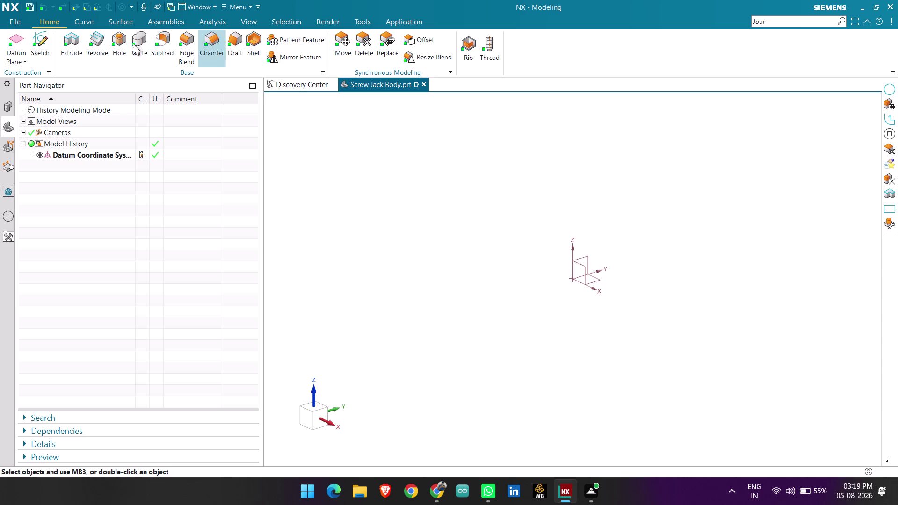
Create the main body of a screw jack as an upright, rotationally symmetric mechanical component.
Create a sketch on the Front datum plane and zoom in on the empty canvas.
click(40, 43)
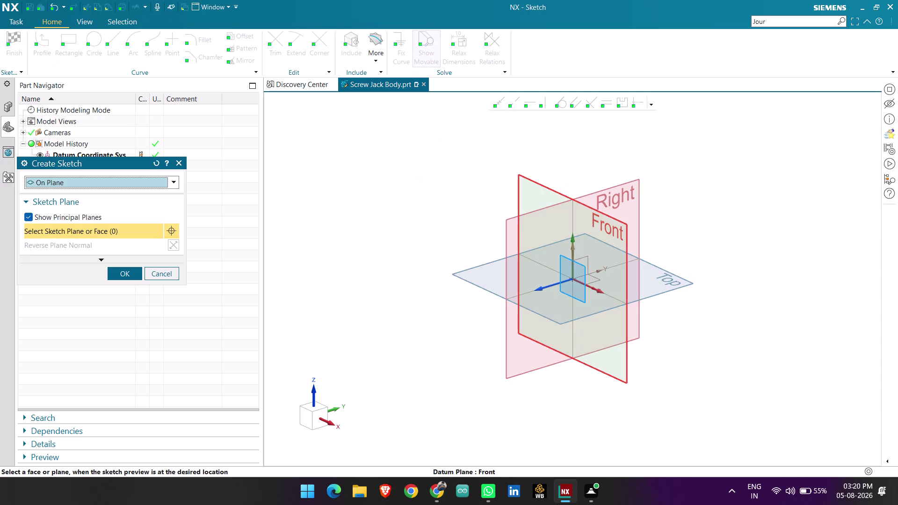
click(600, 215)
middle_click(600, 215)
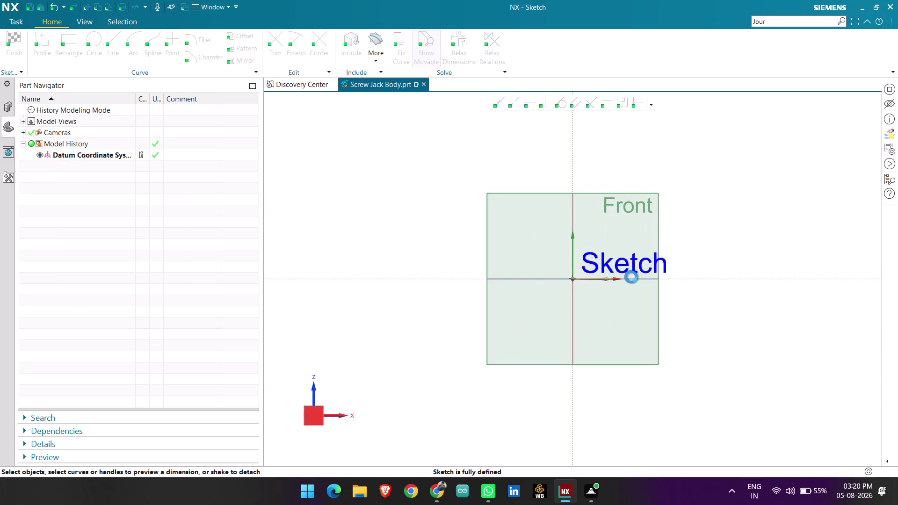
scroll(up, 3)
scroll(up, 3)
scroll(up, 3)
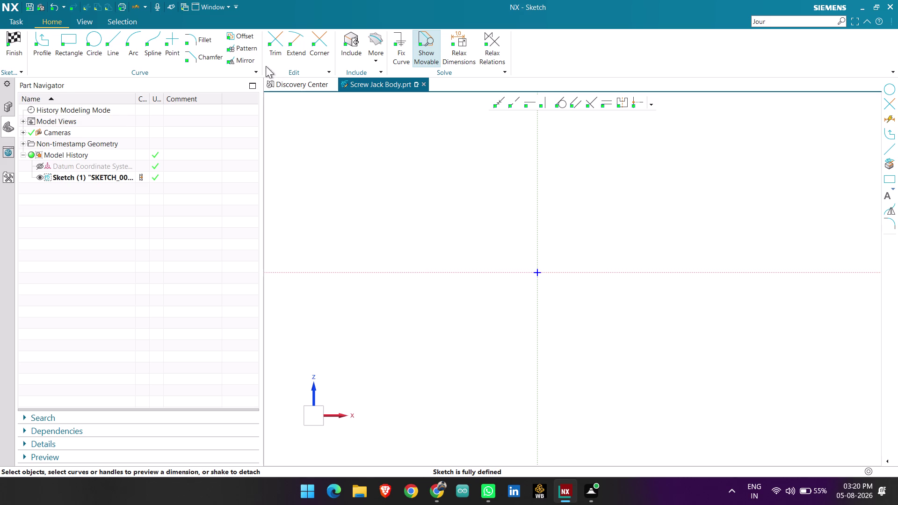
click(108, 37)
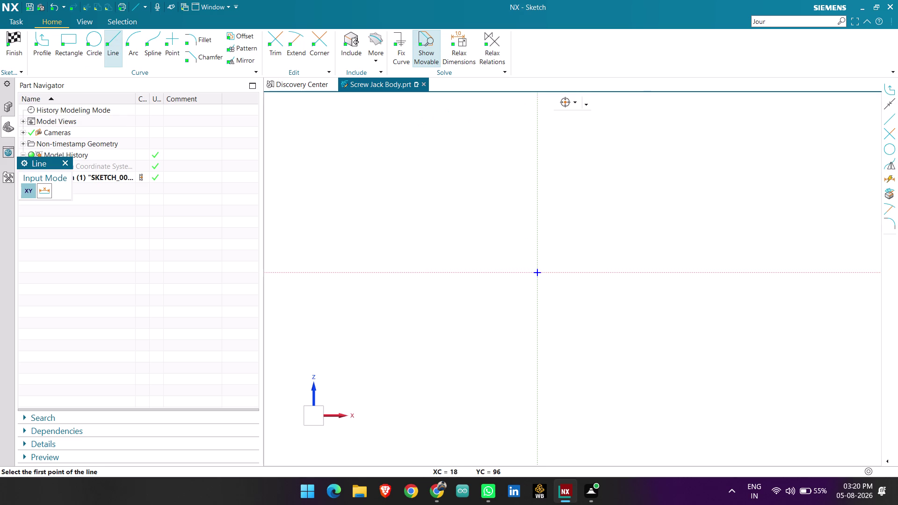
click(541, 112)
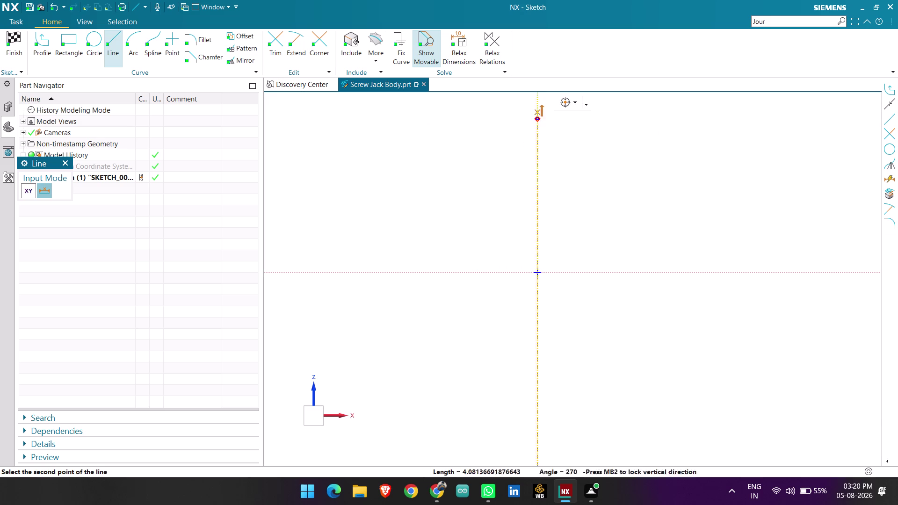
click(539, 375)
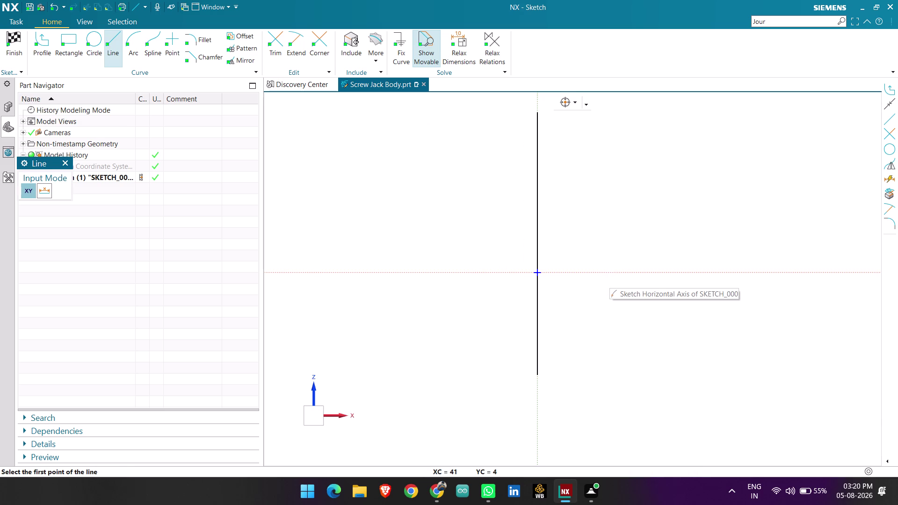
key(Escape)
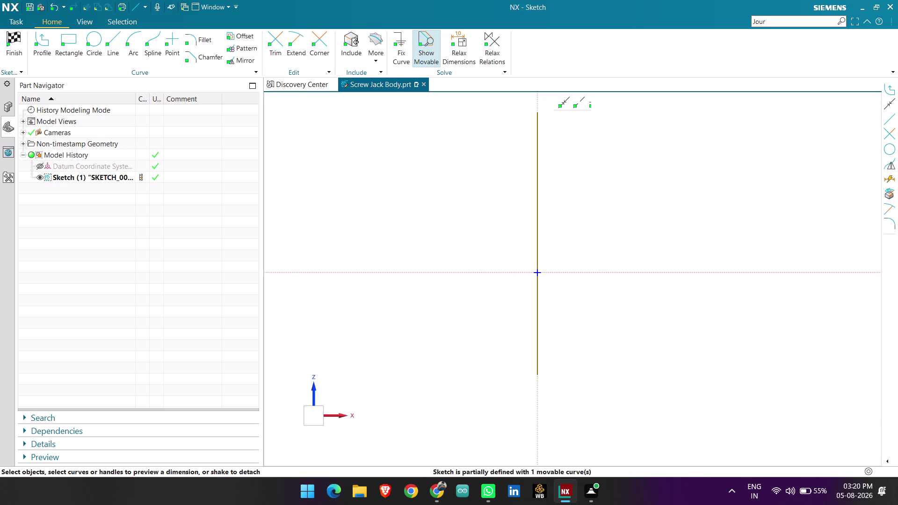
scroll(down, 3)
click(557, 227)
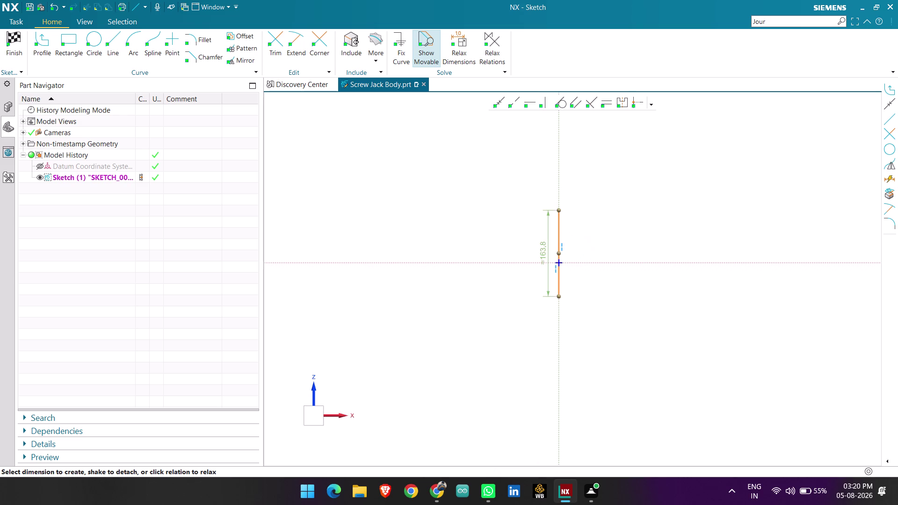
double_click(541, 252)
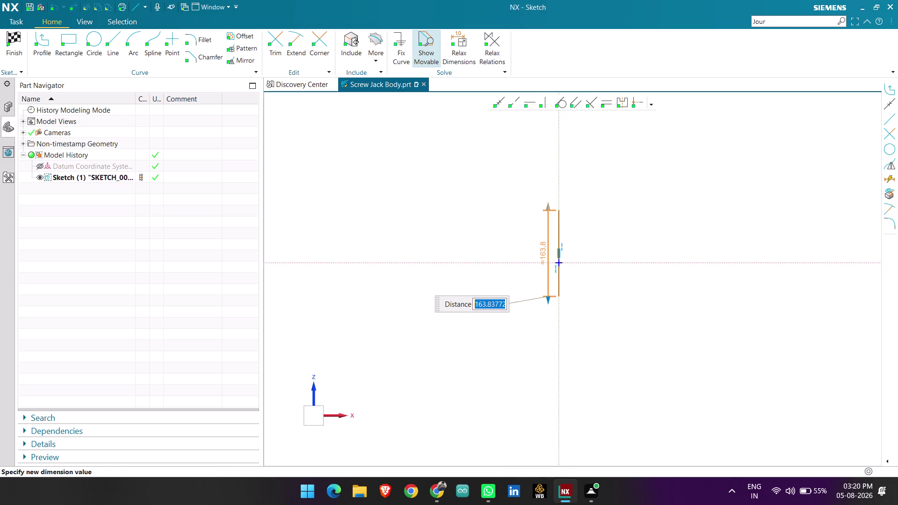
text(500)
key(Return)
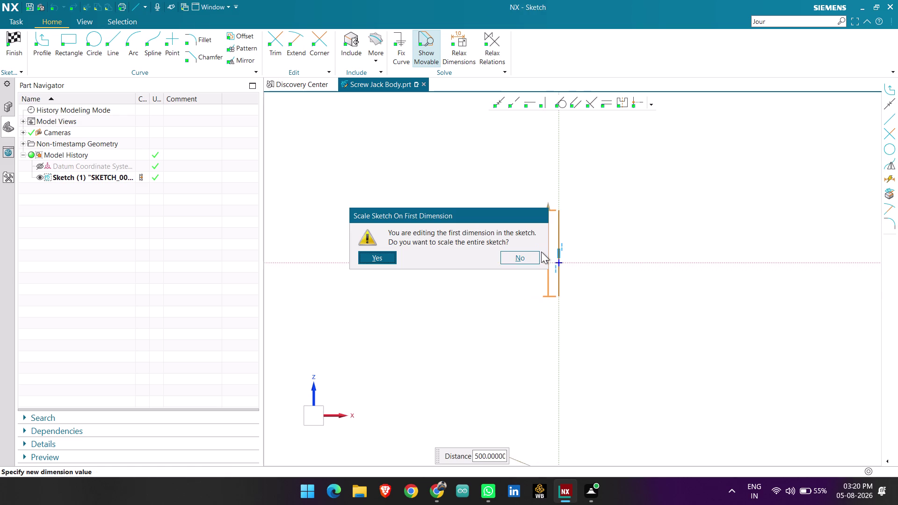
click(524, 261)
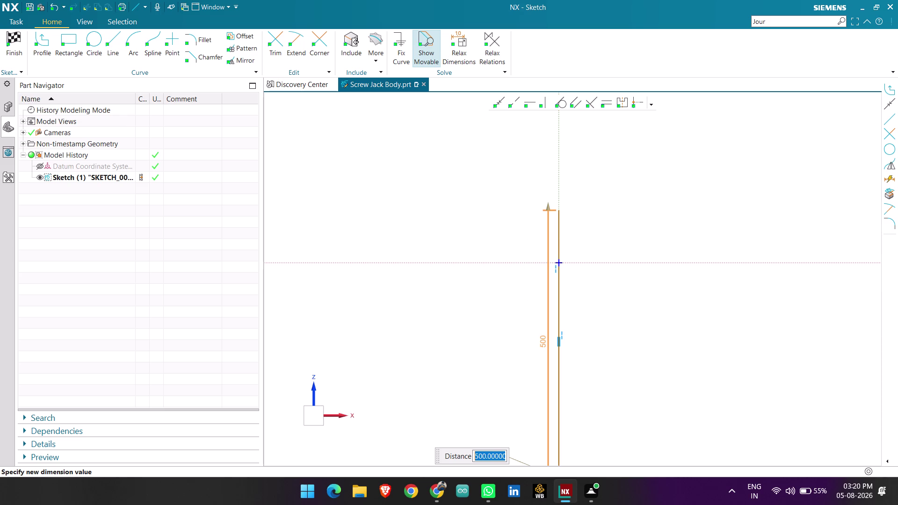
scroll(down, 3)
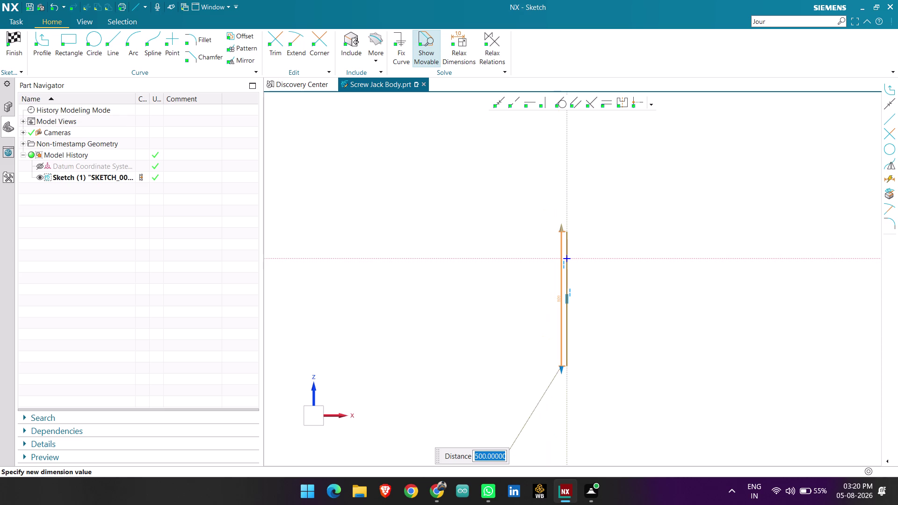
key(Escape)
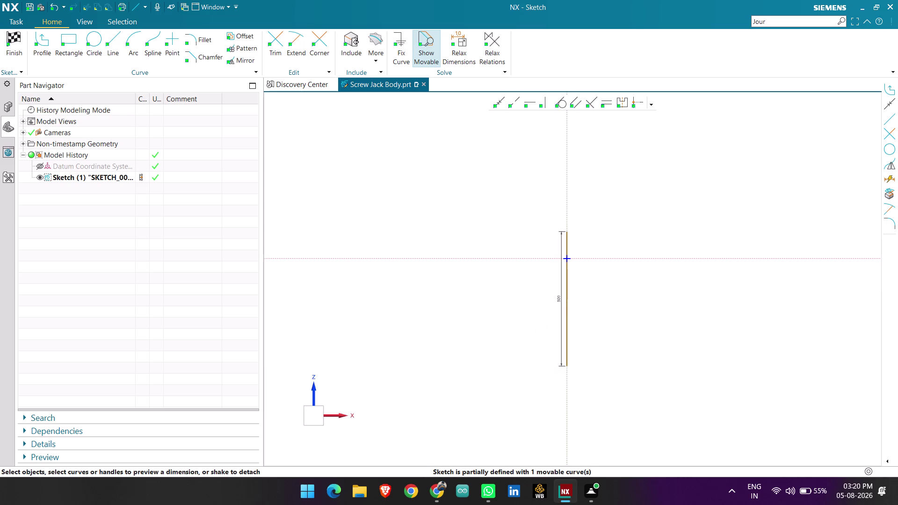
key(ctrl+z)
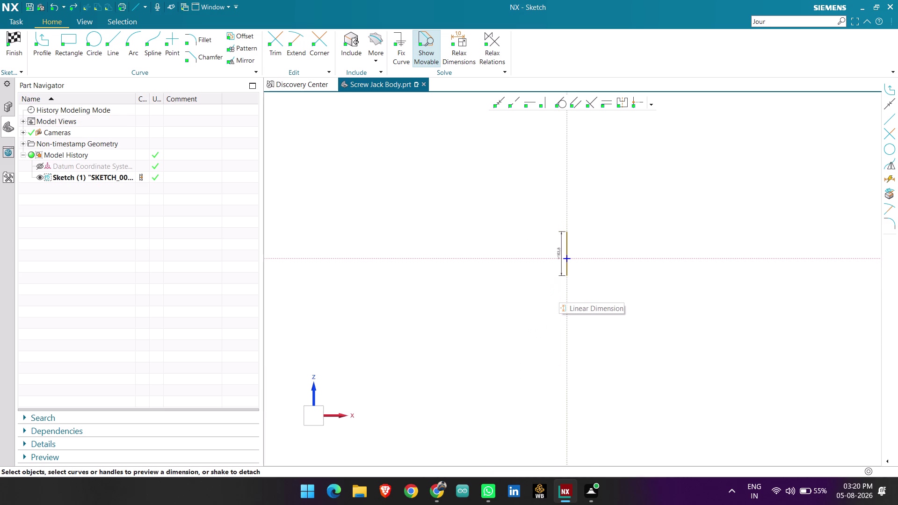
key(ctrl+z)
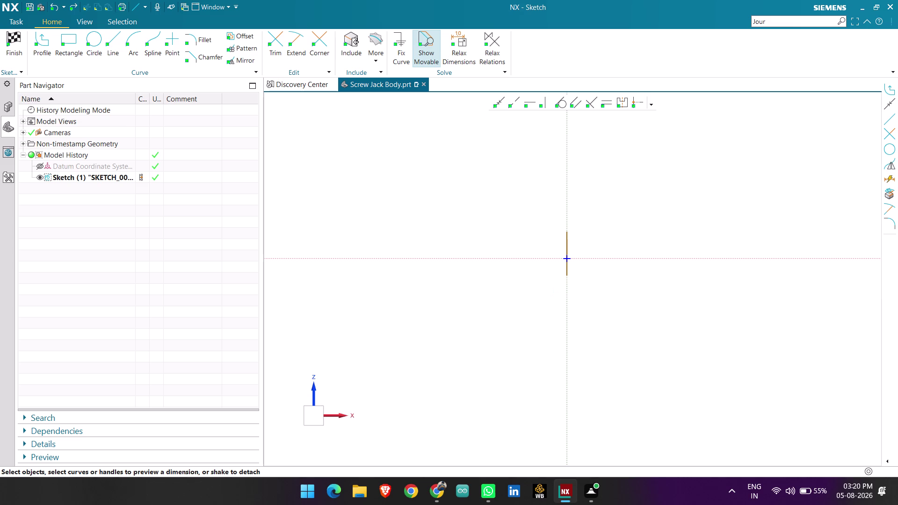
key(ctrl+z)
scroll(down, 3)
scroll(up, 3)
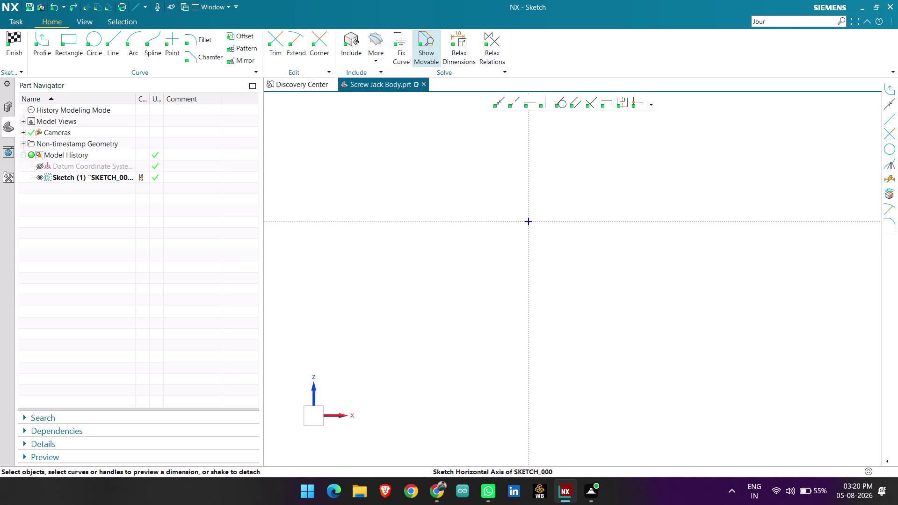
scroll(up, 3)
scroll(up, 3)
scroll(up, 3)
scroll(up, 3)
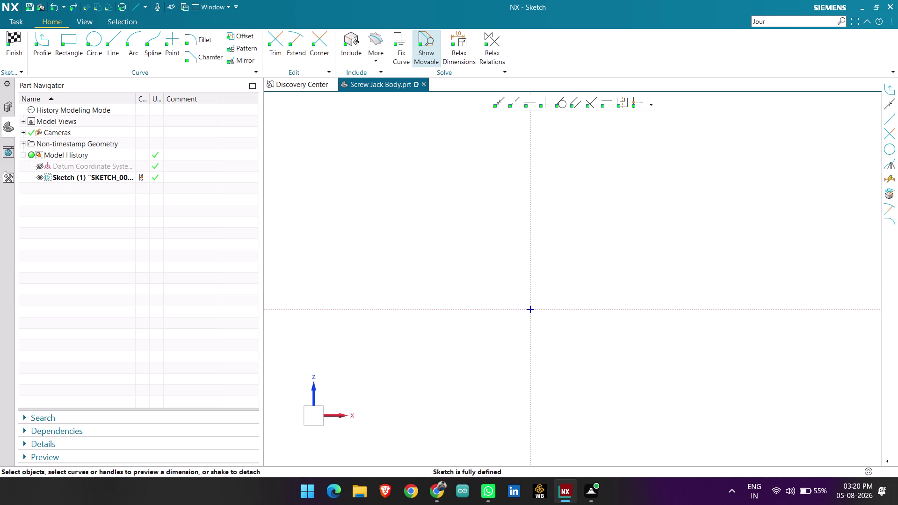
scroll(up, 3)
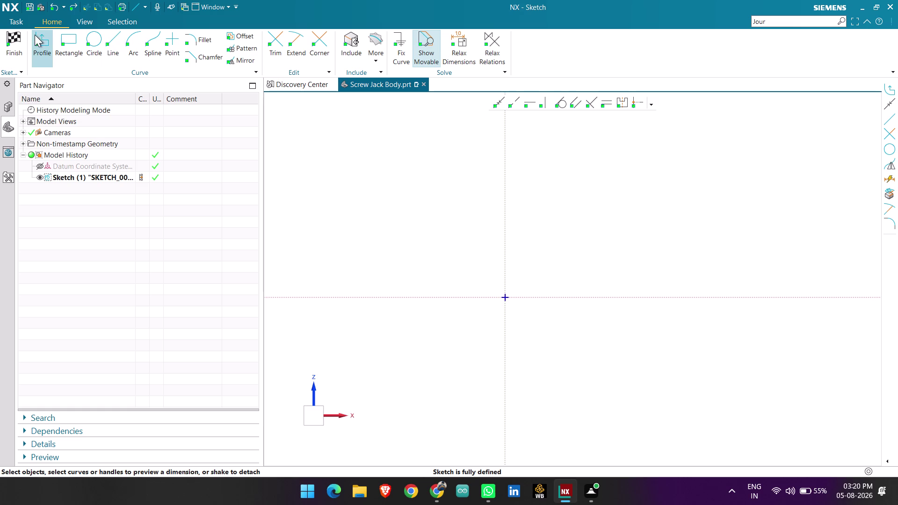
Draw a horizontal Profile line along the X axis across the origin.
click(36, 33)
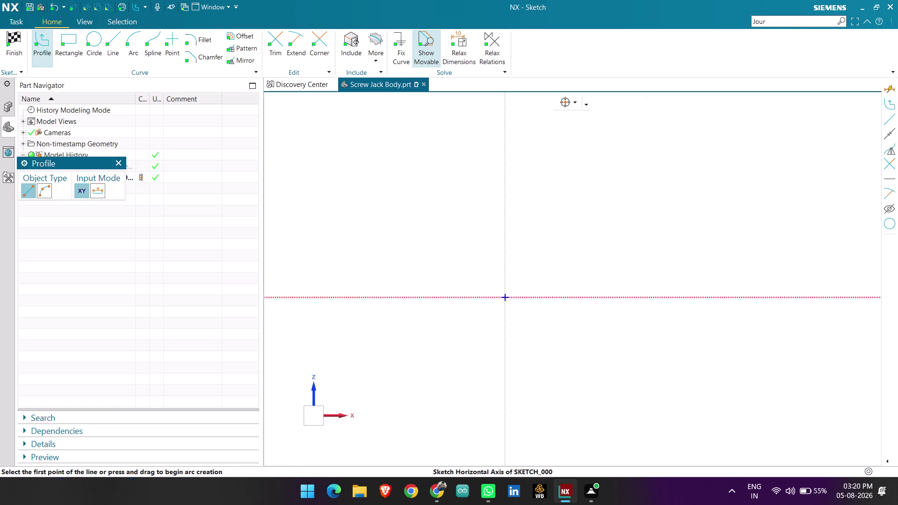
click(331, 297)
click(671, 297)
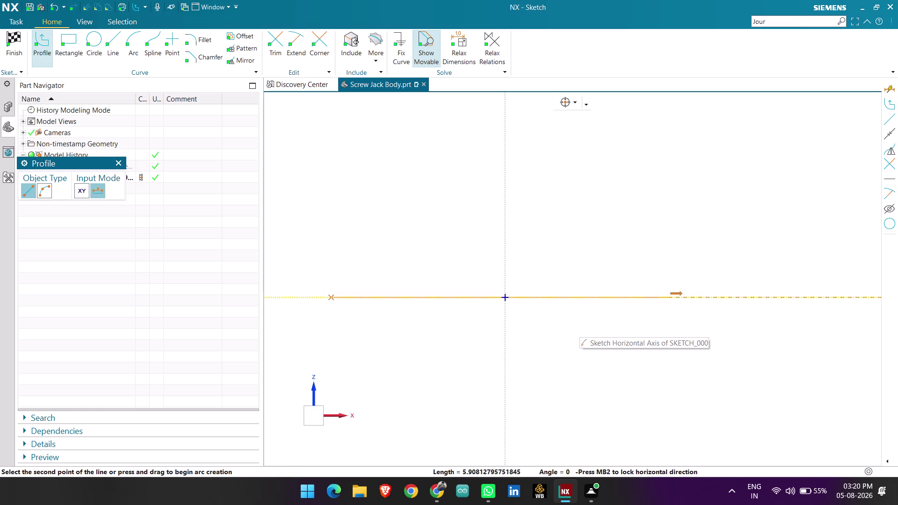
key(Escape)
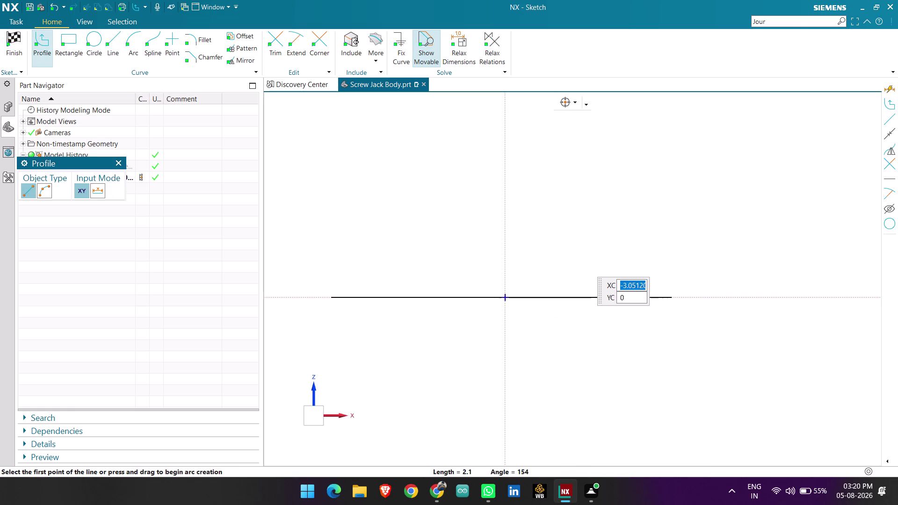
key(Escape)
click(525, 298)
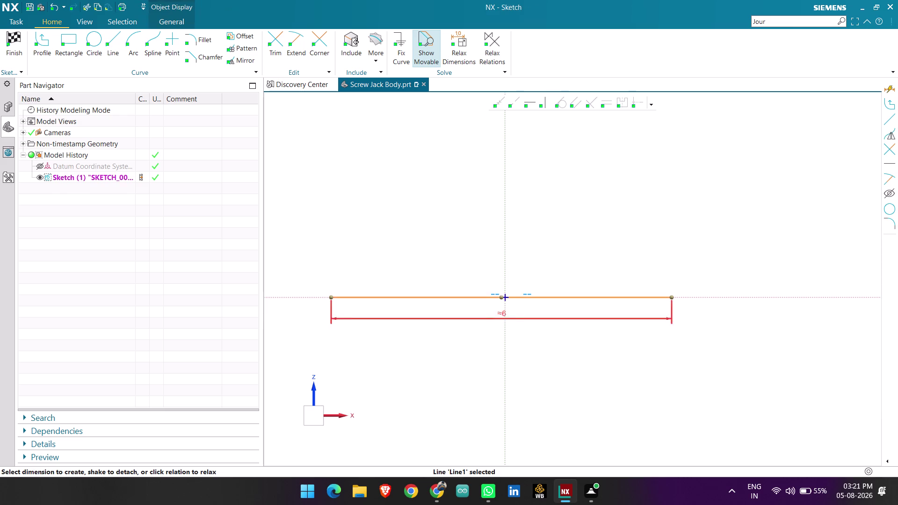
scroll(up, 3)
scroll(down, 3)
scroll(down, 3)
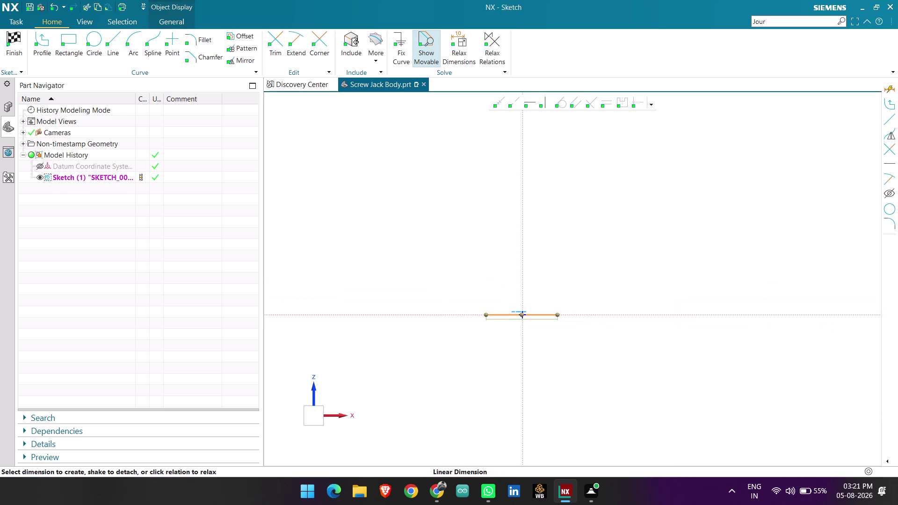
scroll(up, 3)
Set the horizontal line's length dimension to 145 without scaling the sketch.
double_click(525, 320)
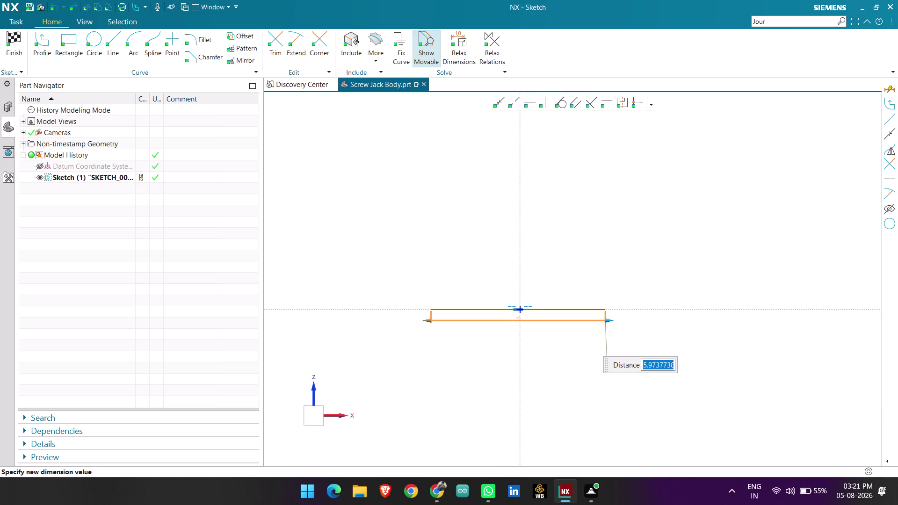
text(145)
key(Return)
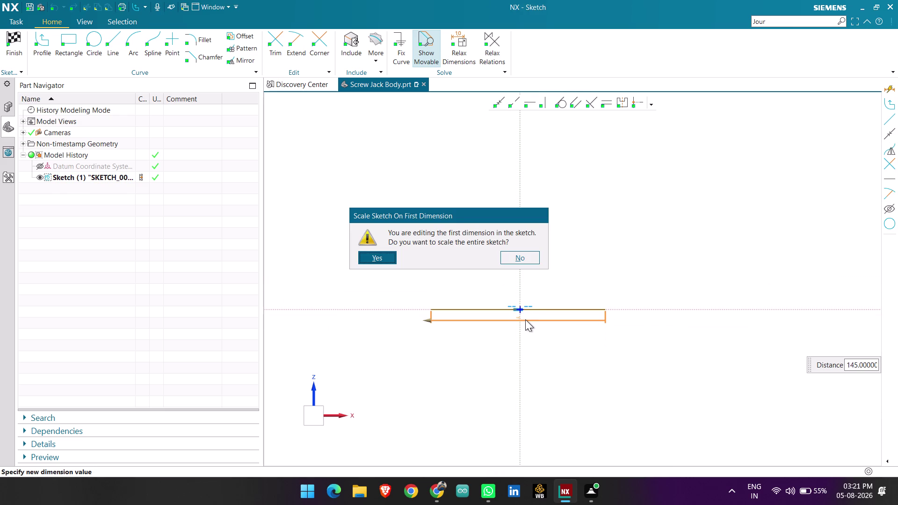
click(372, 259)
scroll(down, 3)
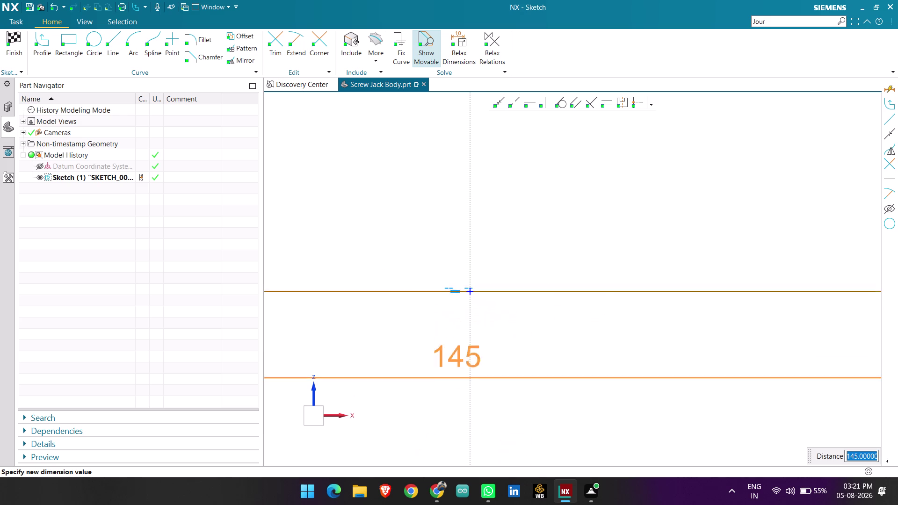
scroll(down, 3)
scroll(down, 3)
scroll(up, 3)
middle_click(413, 275)
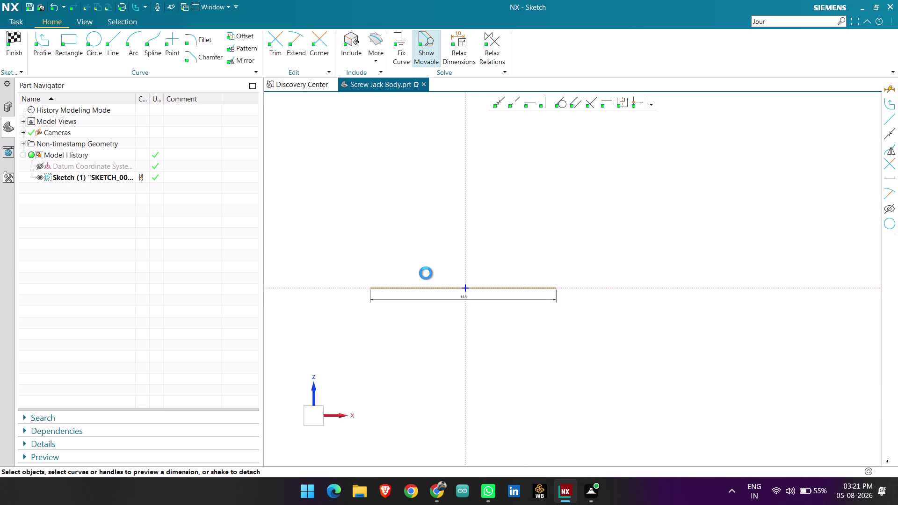
scroll(up, 3)
scroll(down, 3)
click(503, 104)
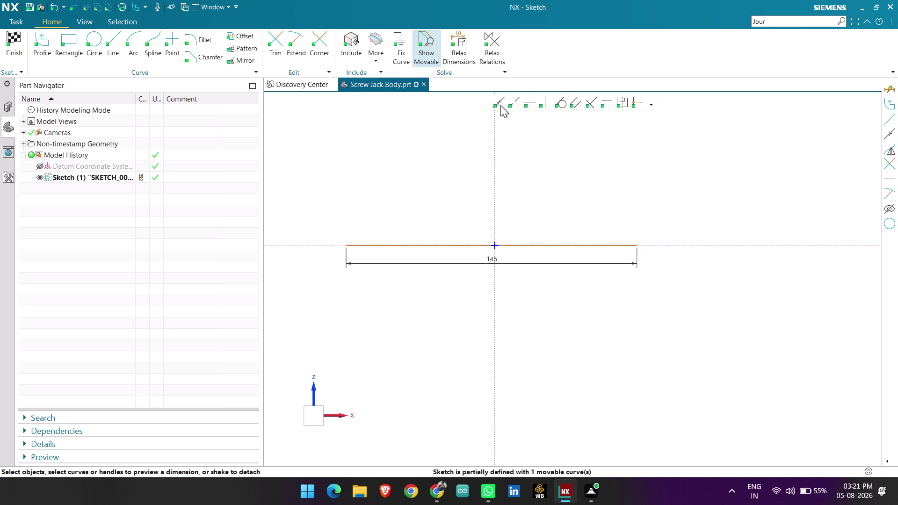
Make the base line's midpoint coincident with the sketch horizontal axis.
scroll(up, 3)
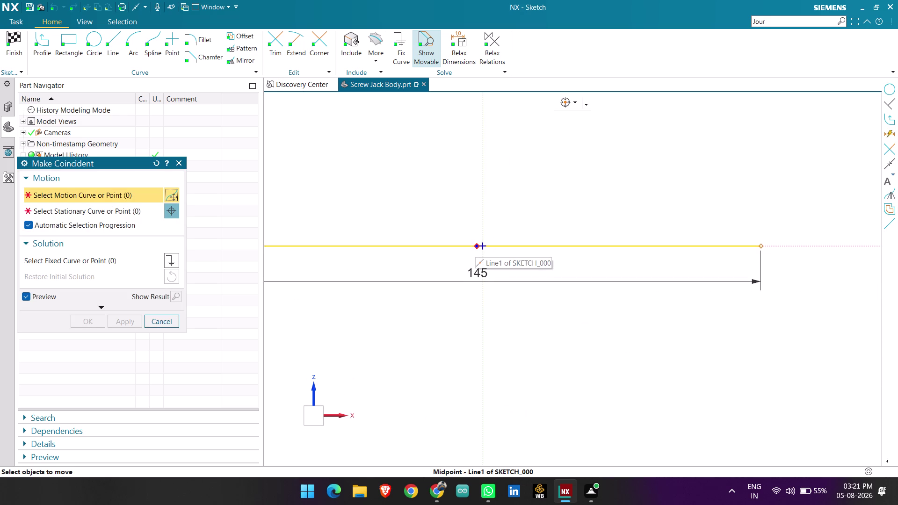
click(475, 245)
scroll(up, 3)
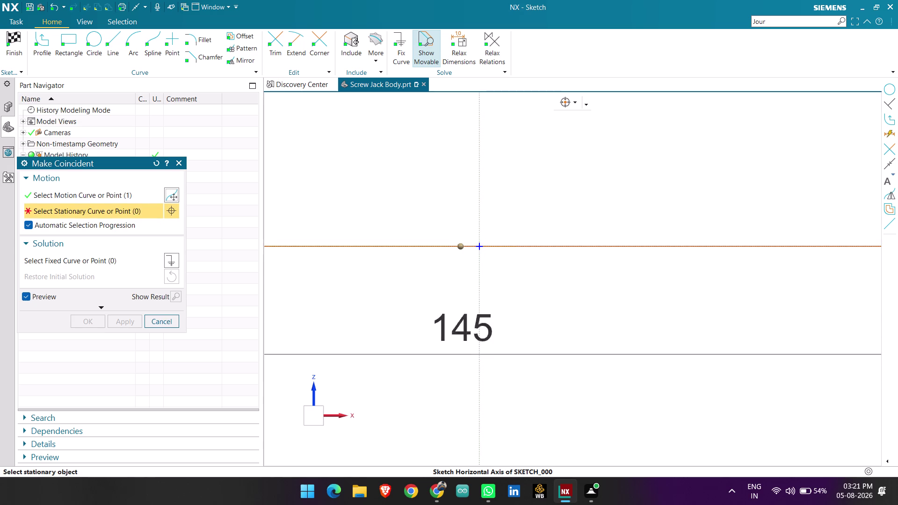
scroll(up, 3)
click(475, 246)
middle_click(496, 243)
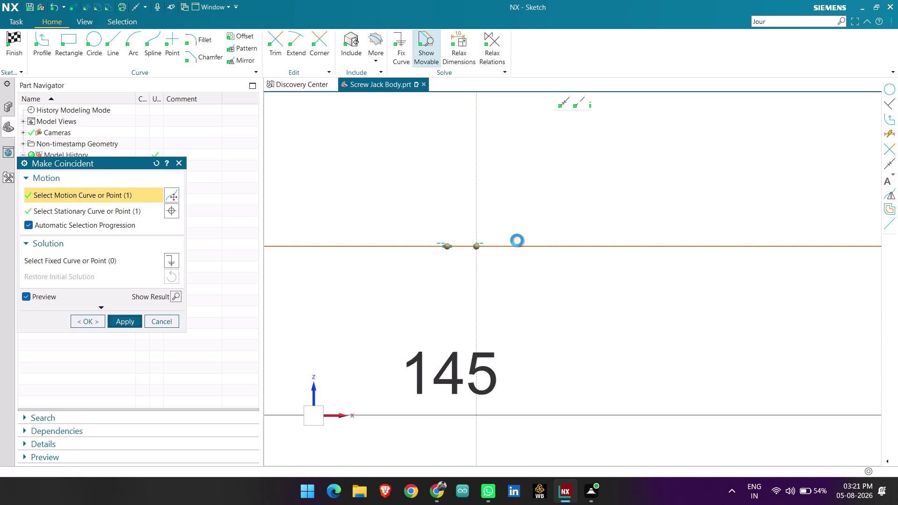
scroll(down, 3)
scroll(down, 3)
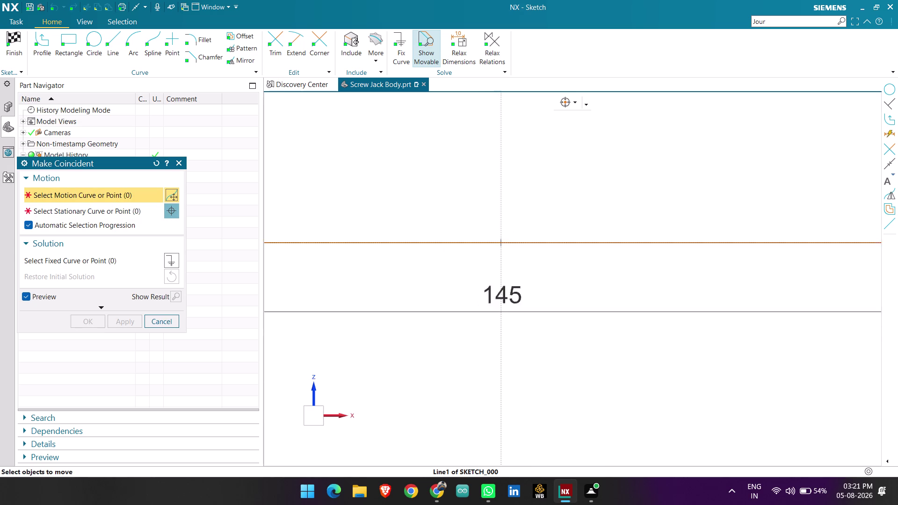
scroll(down, 3)
scroll(down, 3)
Constrain the base line's midpoint to the vertical axis, fully defining the sketch.
middle_click(465, 220)
scroll(down, 3)
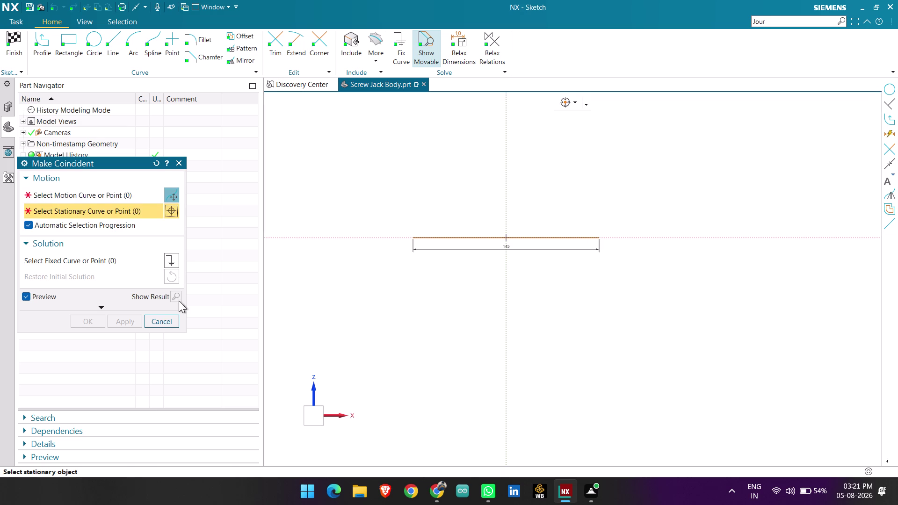
click(161, 315)
scroll(up, 3)
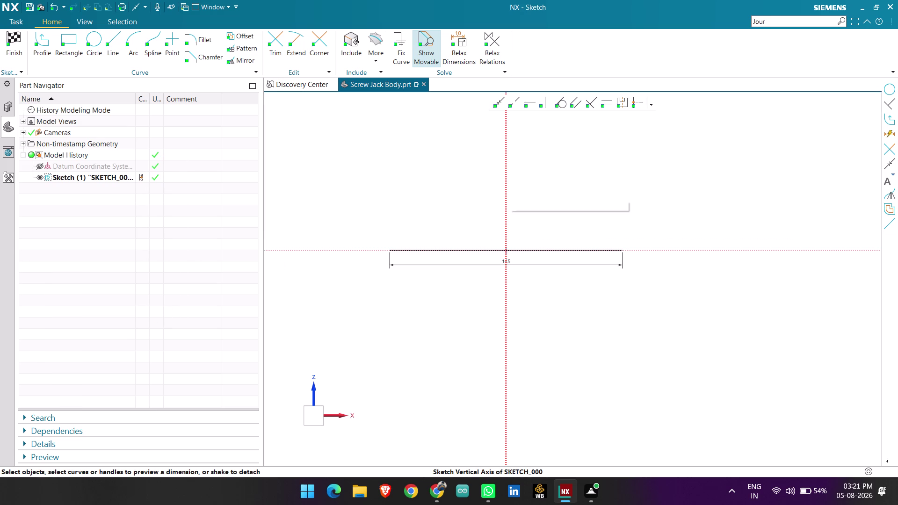
scroll(down, 3)
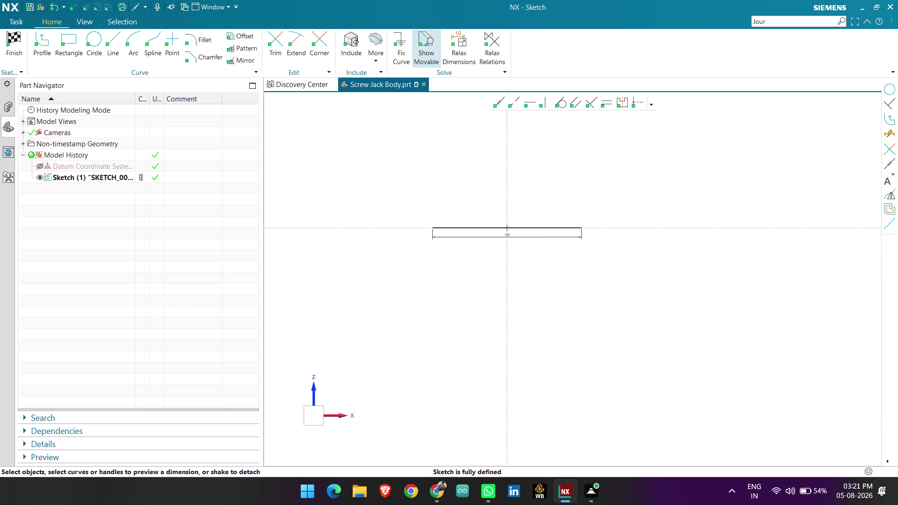
Draw a 183 vertical line up from the base line's midpoint.
scroll(down, 3)
scroll(up, 3)
scroll(up, 3)
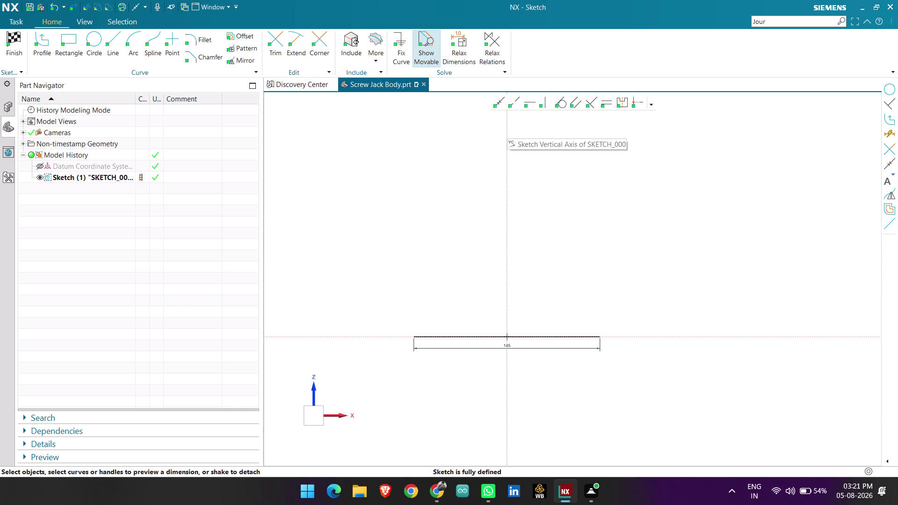
click(43, 47)
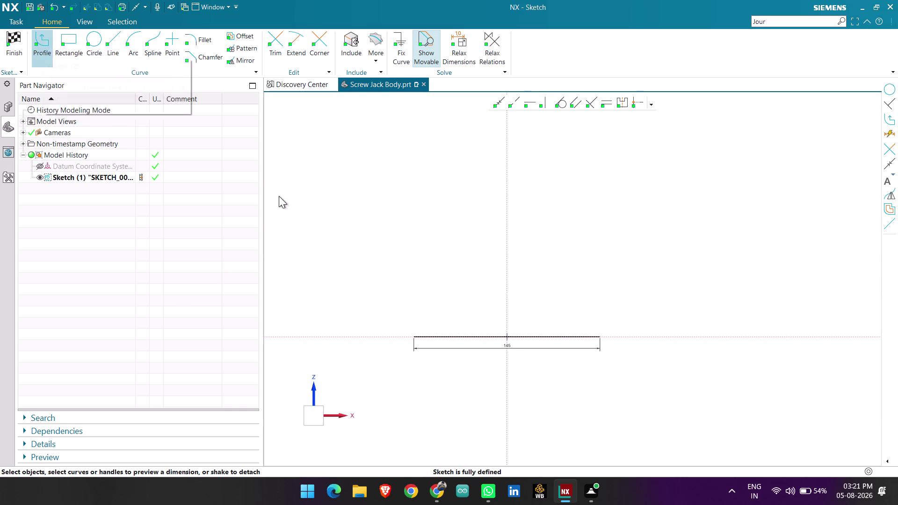
scroll(up, 3)
click(507, 337)
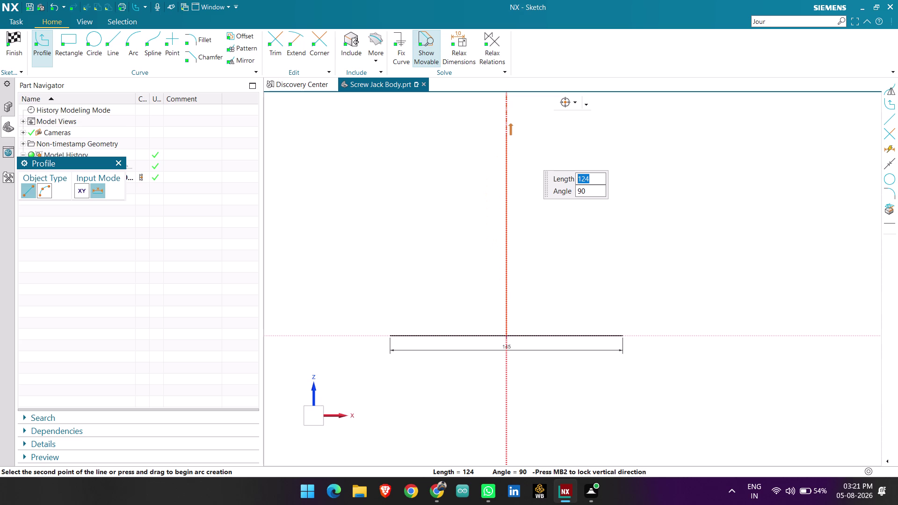
key(1)
text(83)
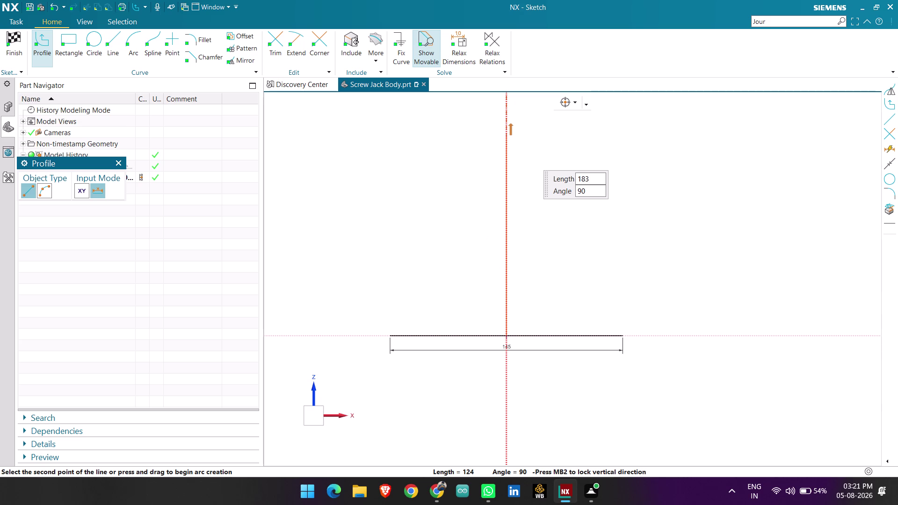
key(Return)
key(Return)
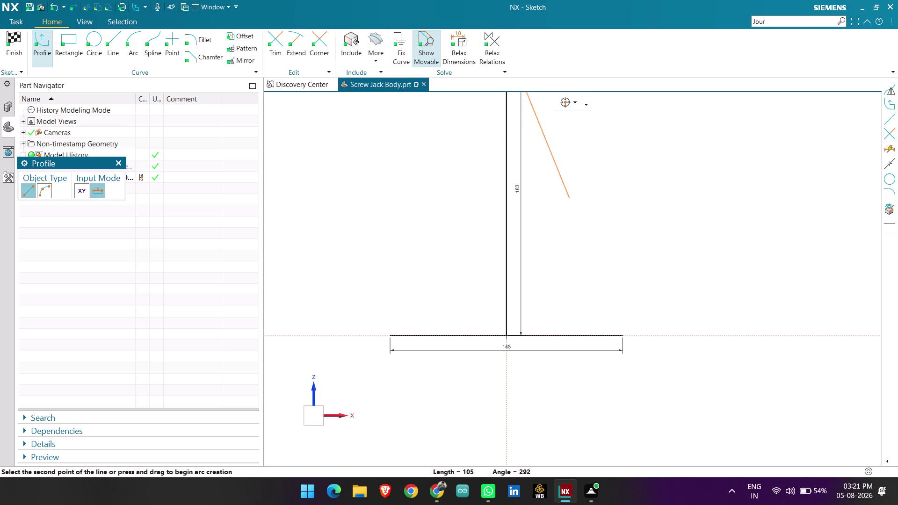
scroll(down, 3)
scroll(up, 3)
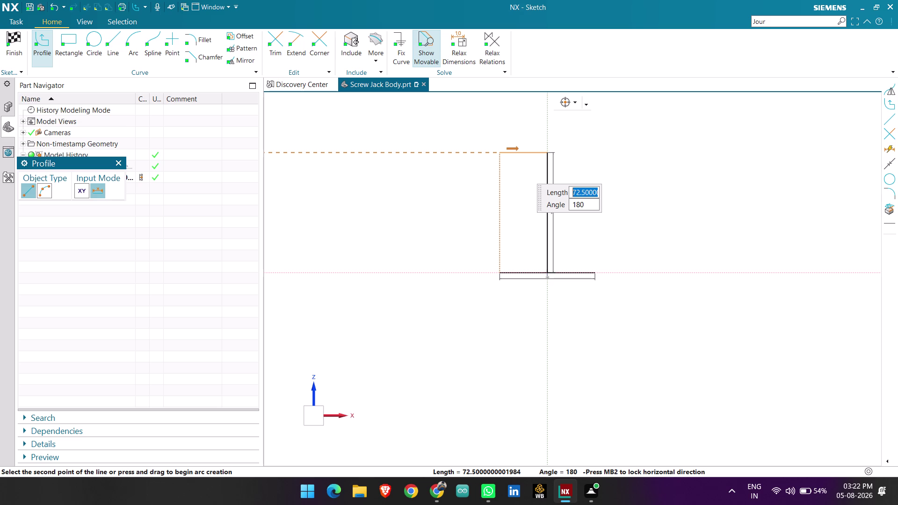
Add a 35 horizontal top line and a 38 downward line.
text(35)
key(Return)
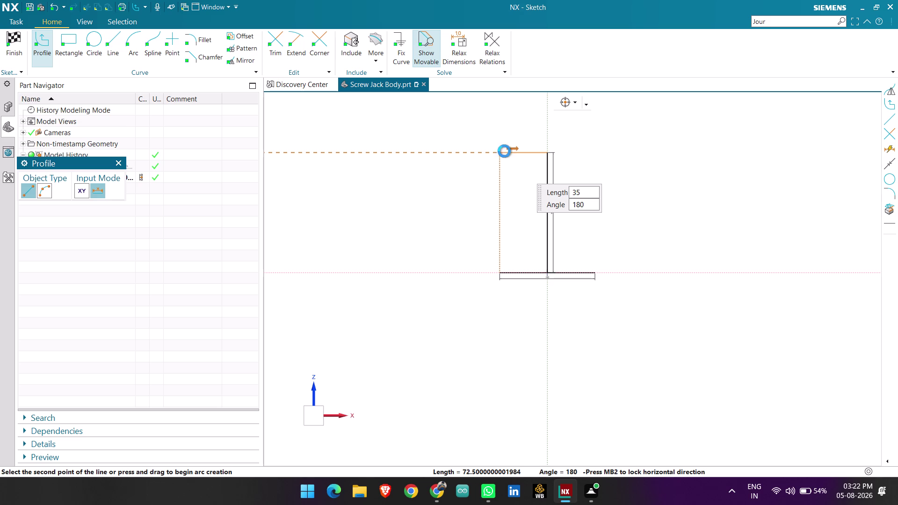
key(Return)
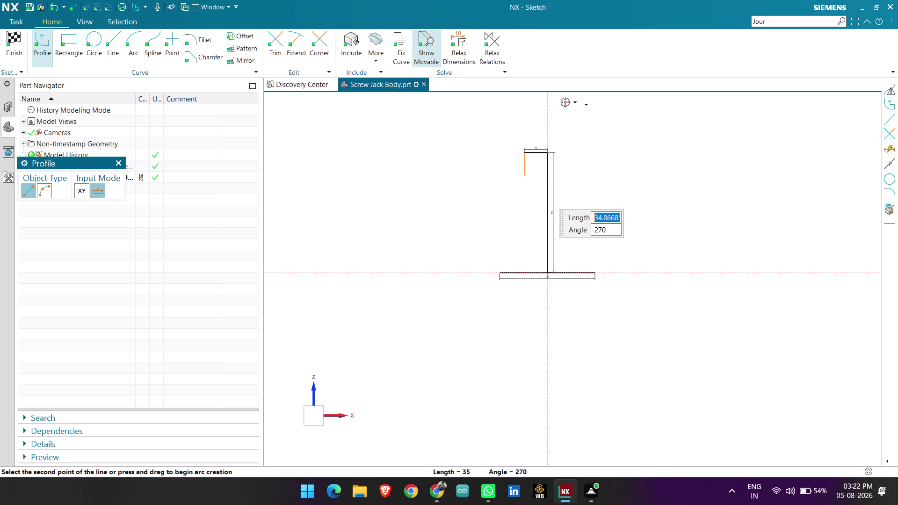
text(38)
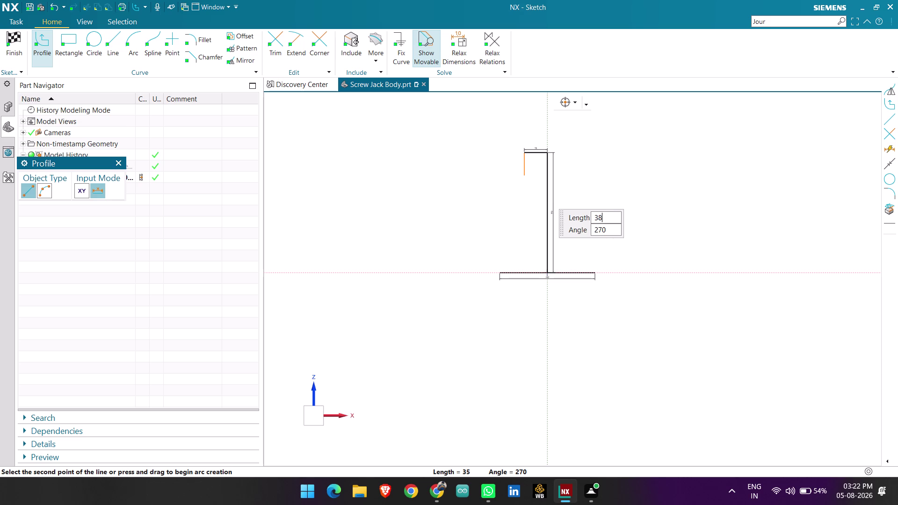
key(Return)
key(Return)
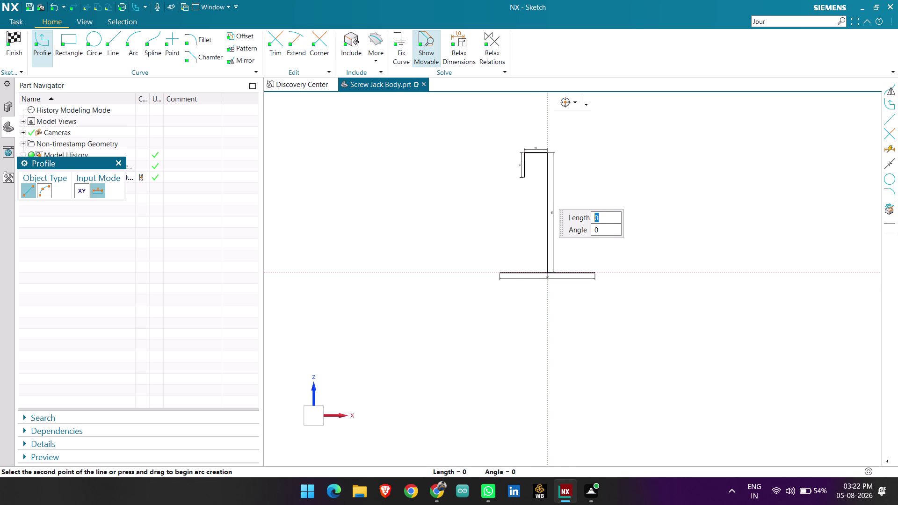
scroll(up, 3)
key(Escape)
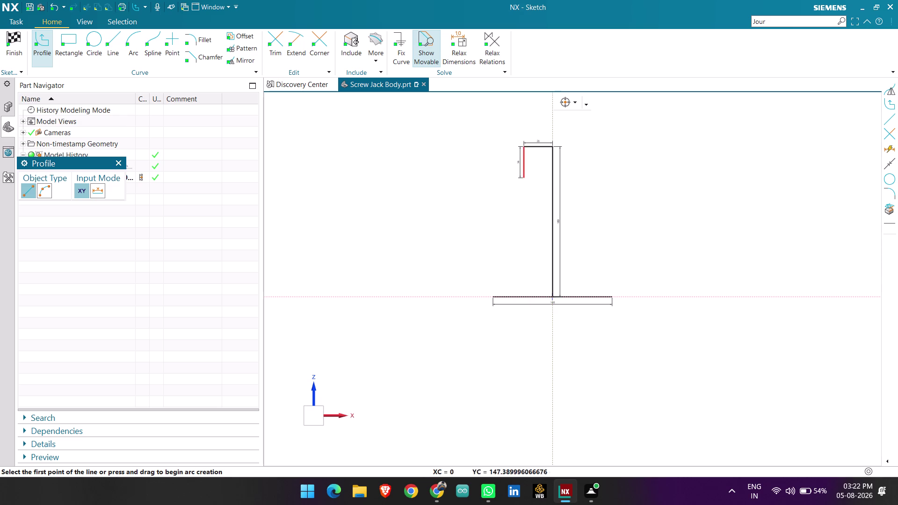
Draw the 33 horizontal return line from the tall vertical, cancelling the sloped line.
click(551, 177)
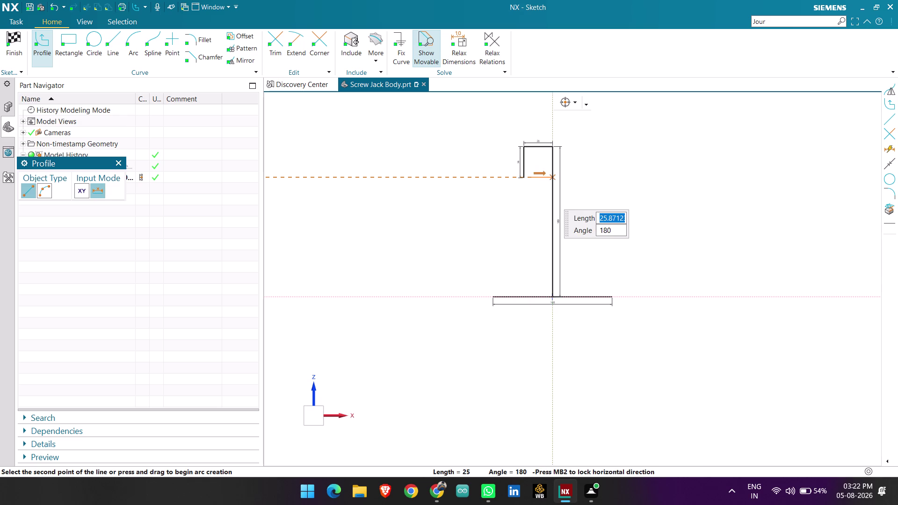
text(33)
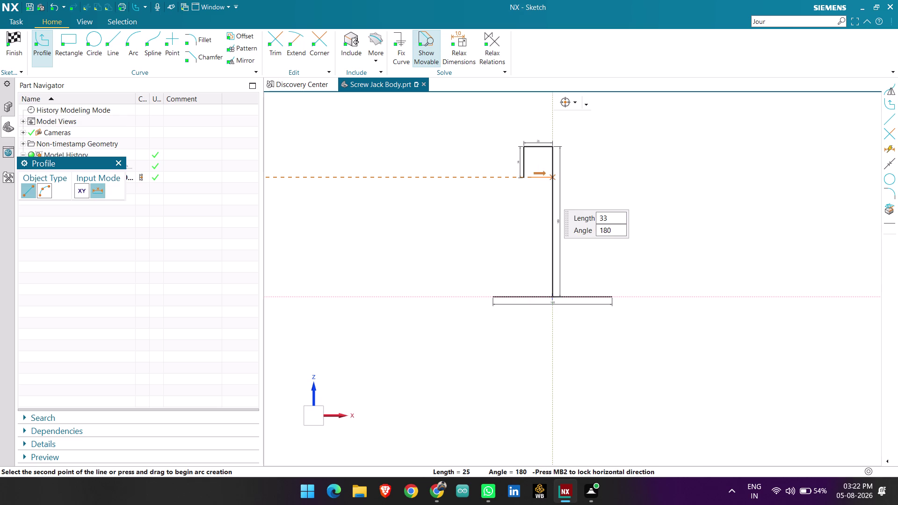
key(Return)
key(Return)
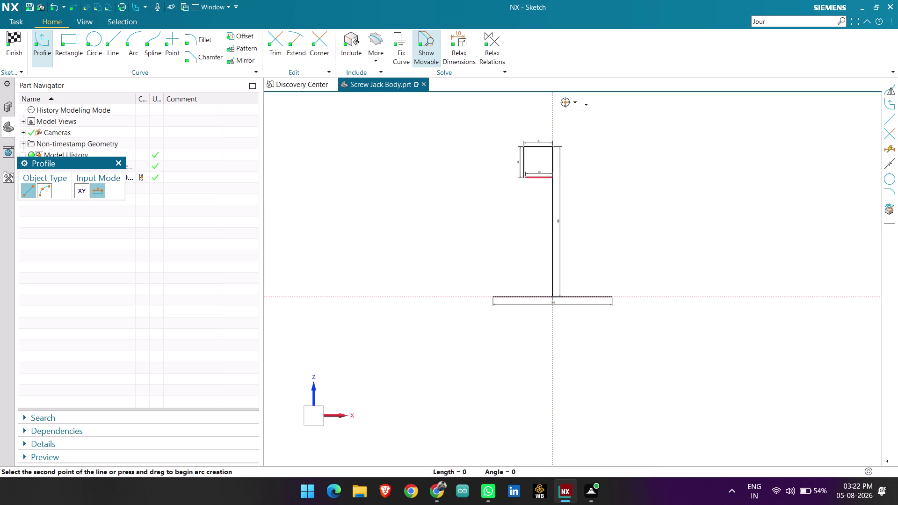
scroll(up, 3)
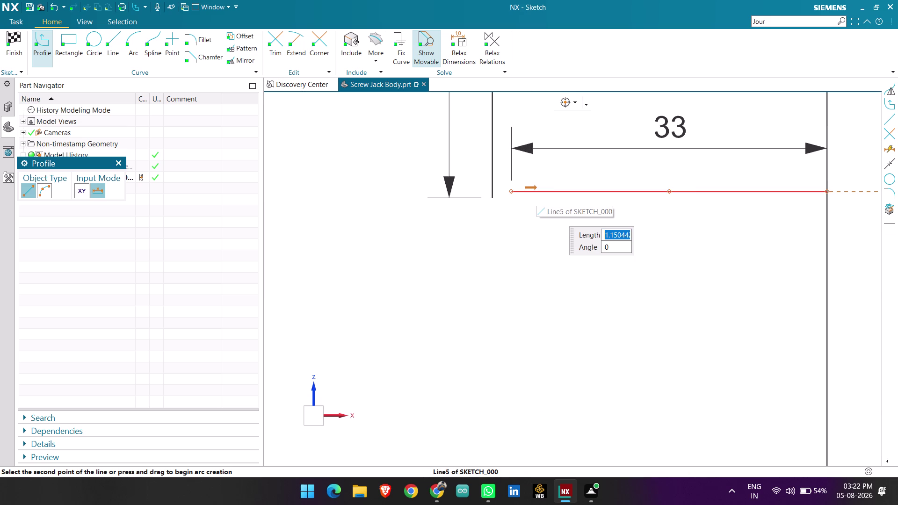
scroll(down, 3)
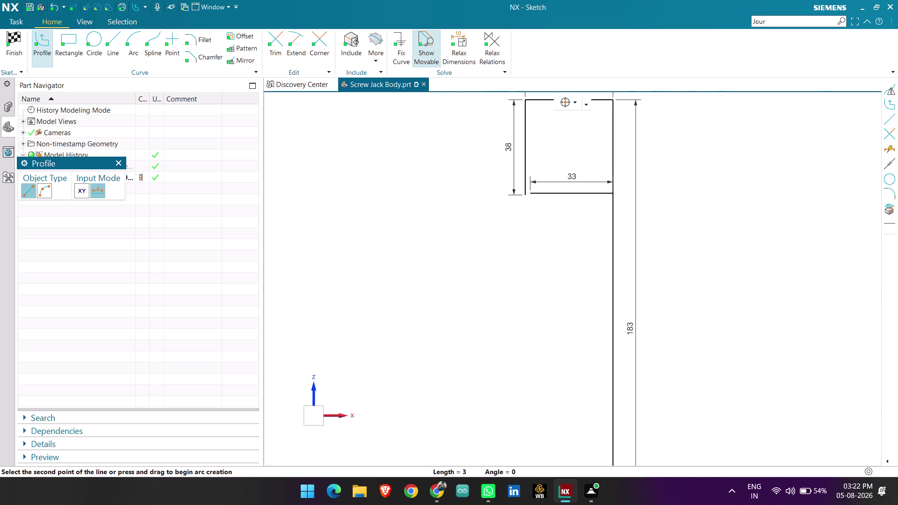
scroll(up, 3)
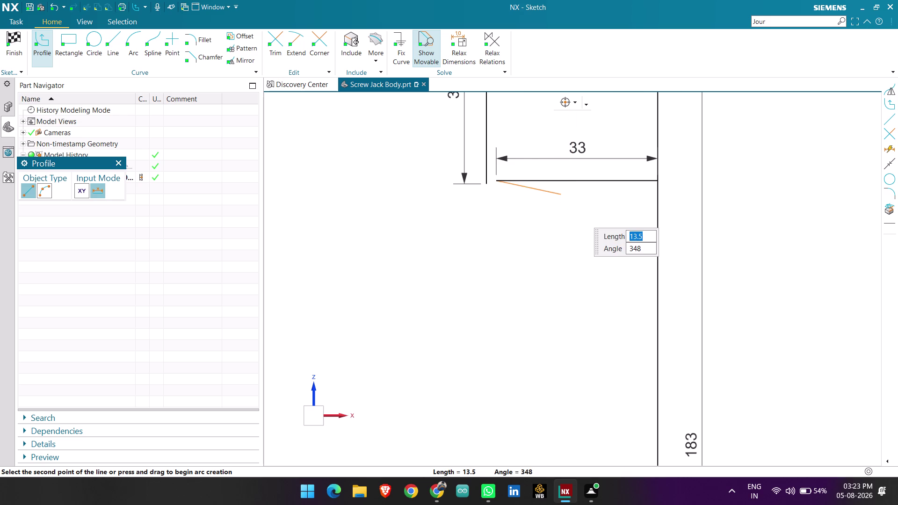
key(Escape)
scroll(up, 3)
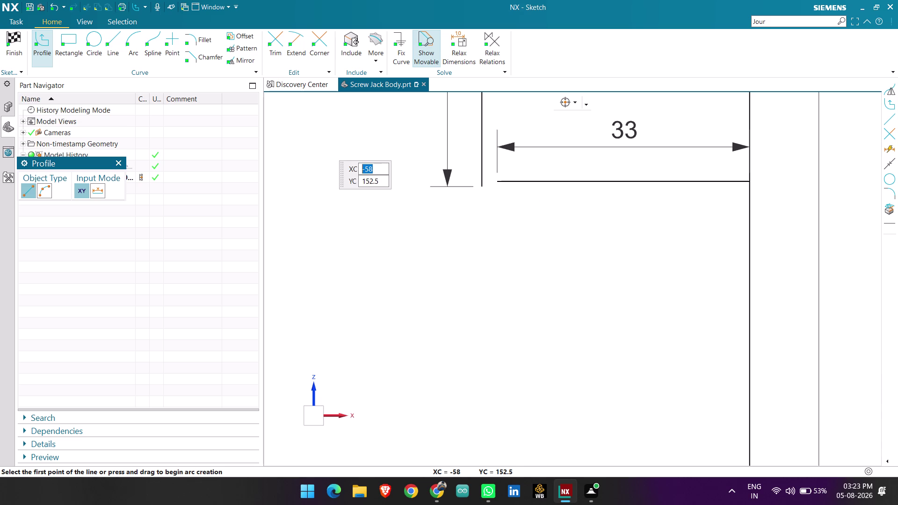
click(305, 38)
click(530, 179)
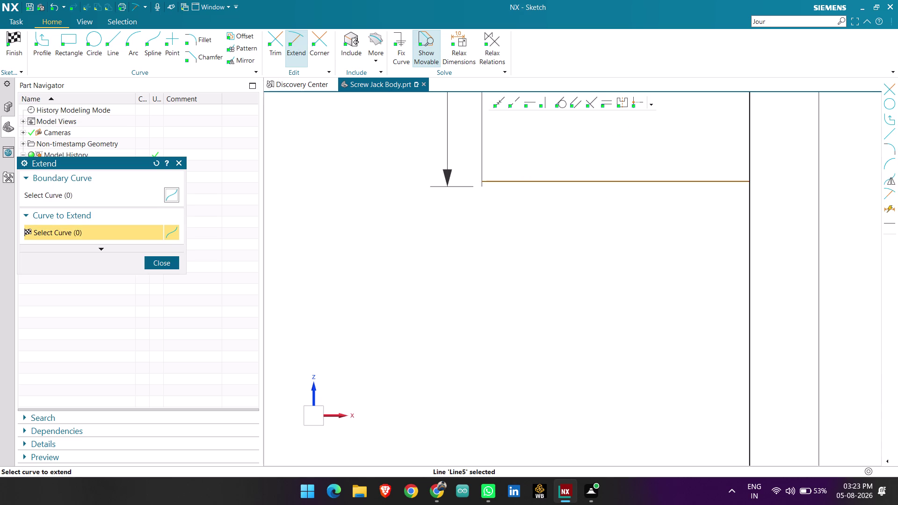
key(Escape)
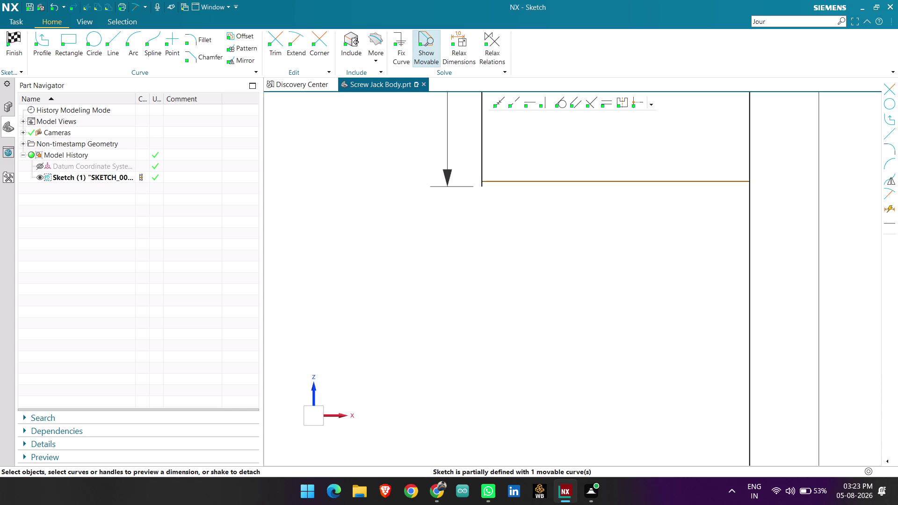
scroll(up, 3)
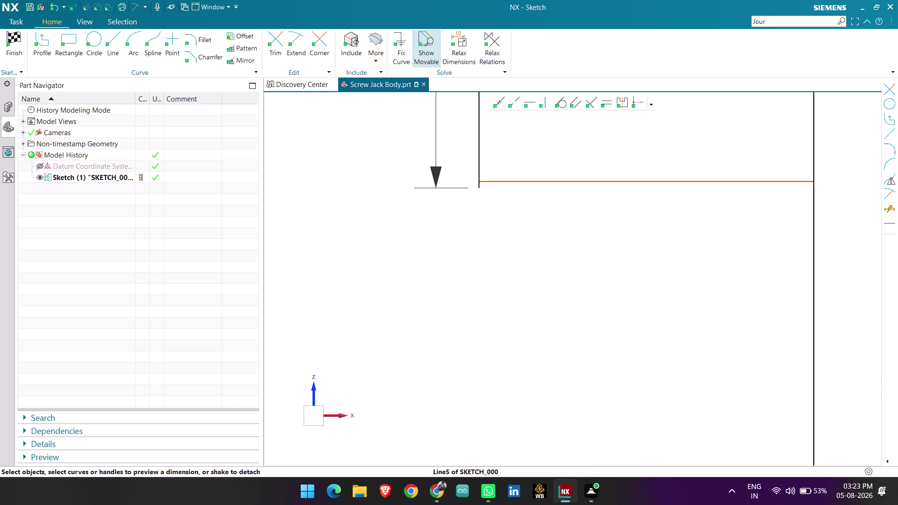
key(ctrl+z)
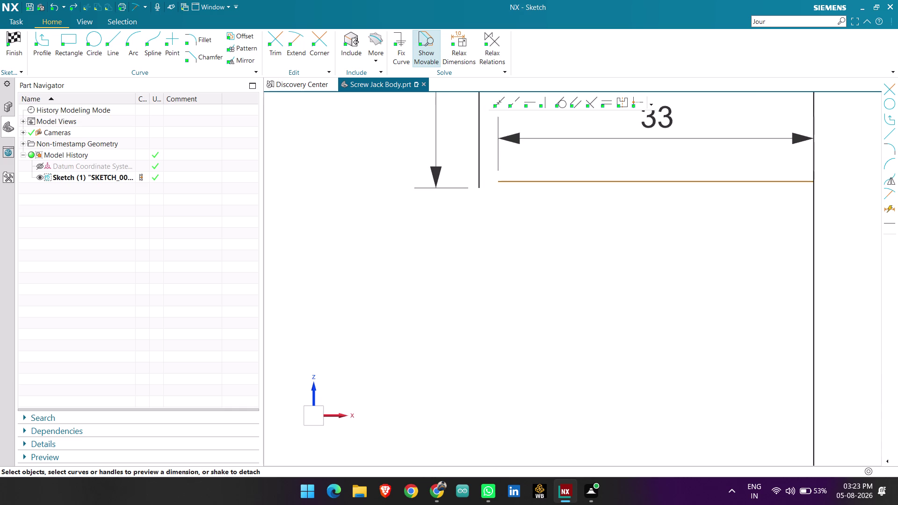
scroll(down, 3)
scroll(down, 3)
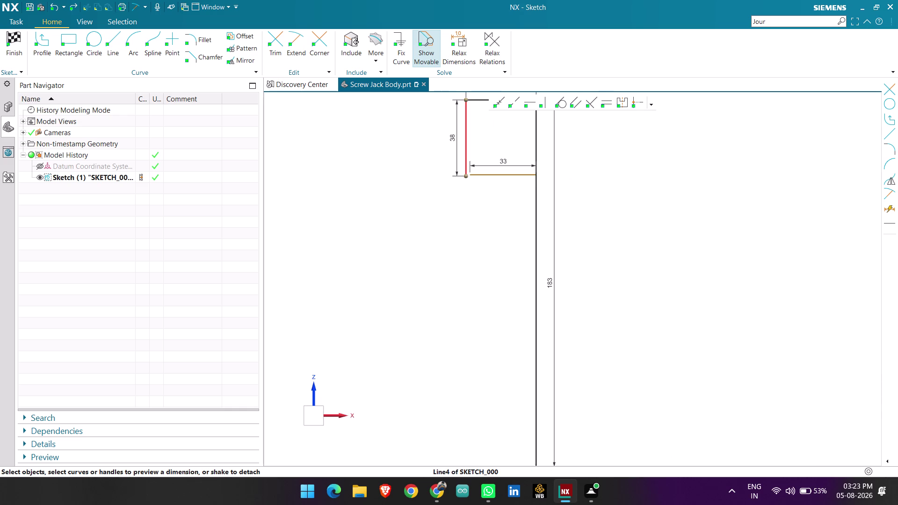
scroll(up, 3)
scroll(up, 3)
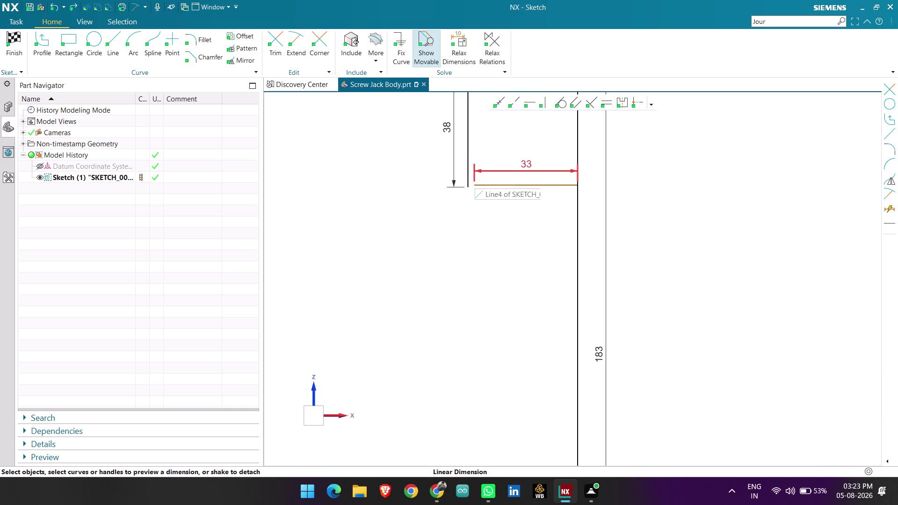
scroll(up, 3)
scroll(up, 3)
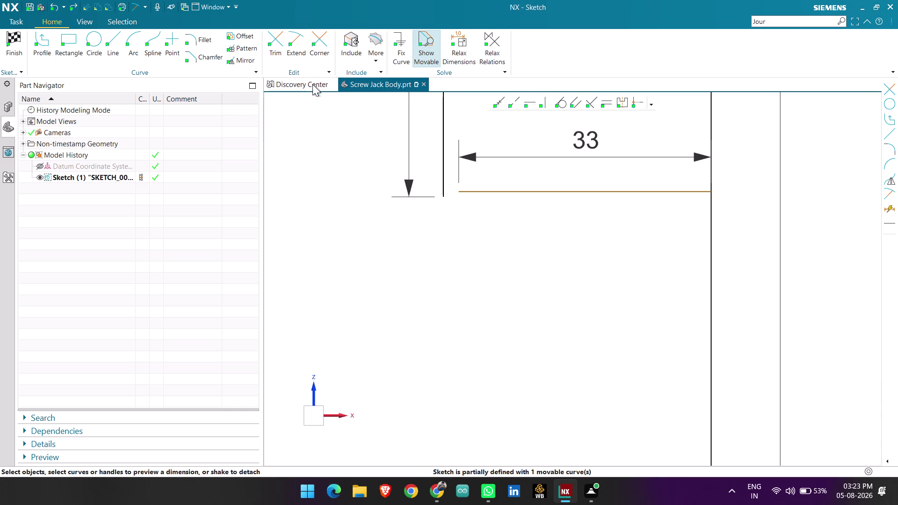
click(116, 42)
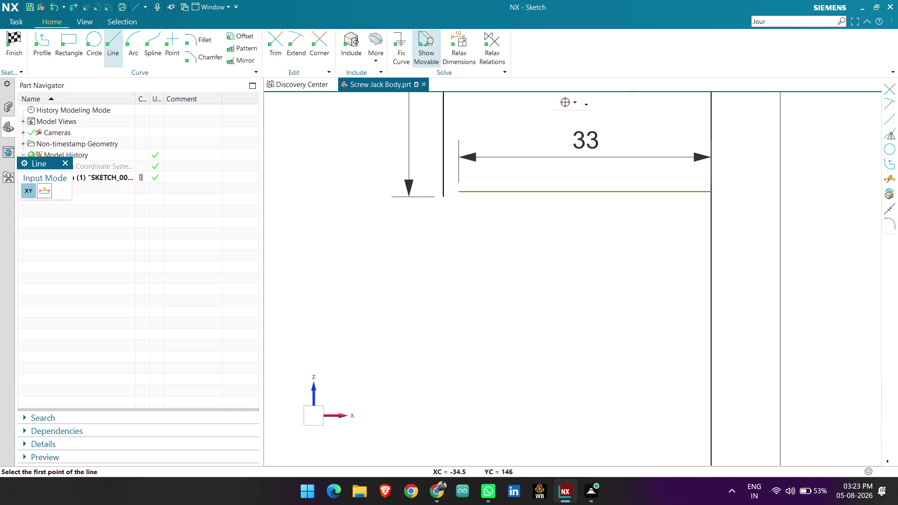
Draw a short leftward stub and a short downward line at the 33 line's end.
click(460, 190)
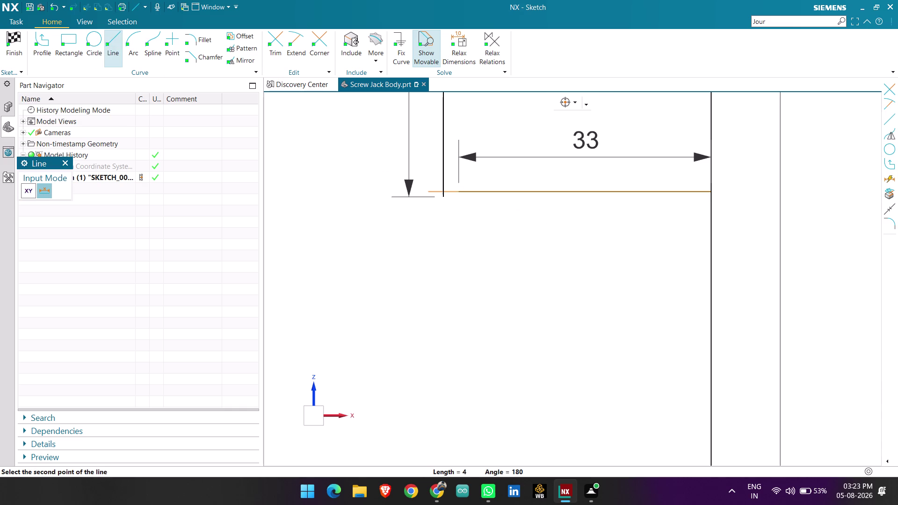
click(418, 188)
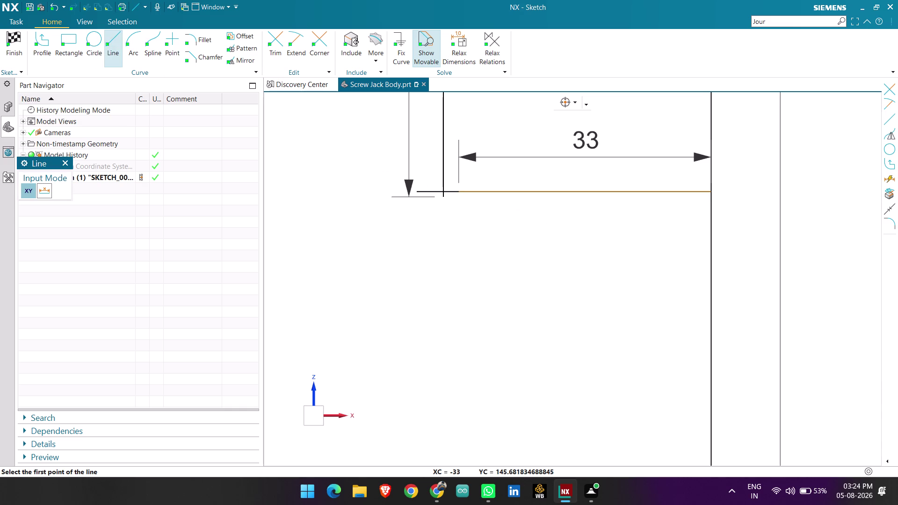
click(458, 165)
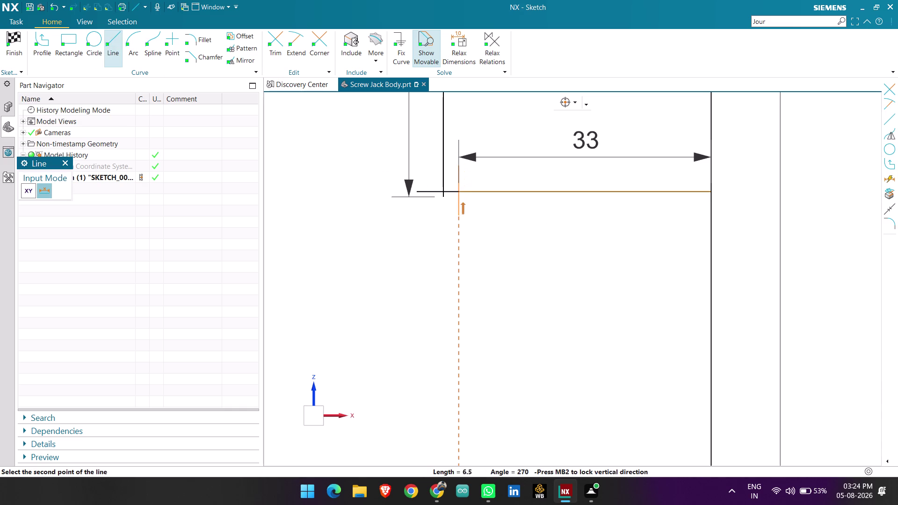
click(457, 219)
key(Escape)
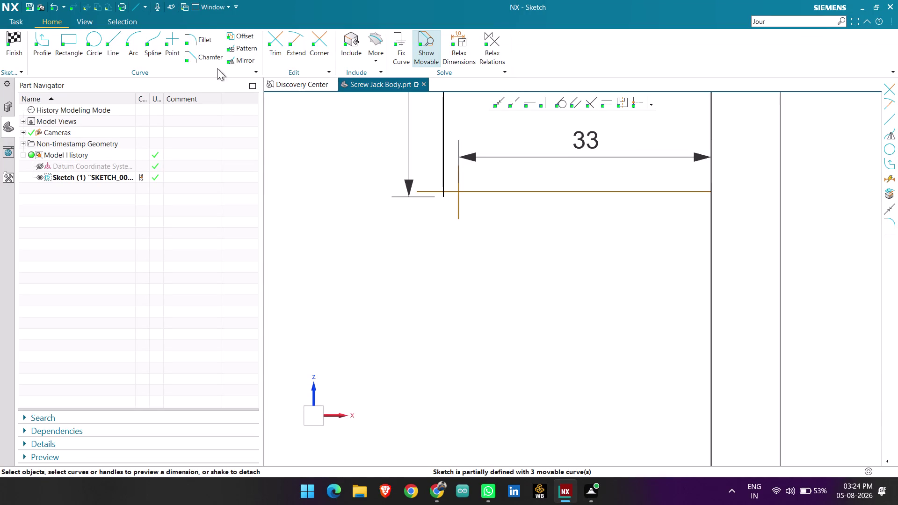
click(274, 45)
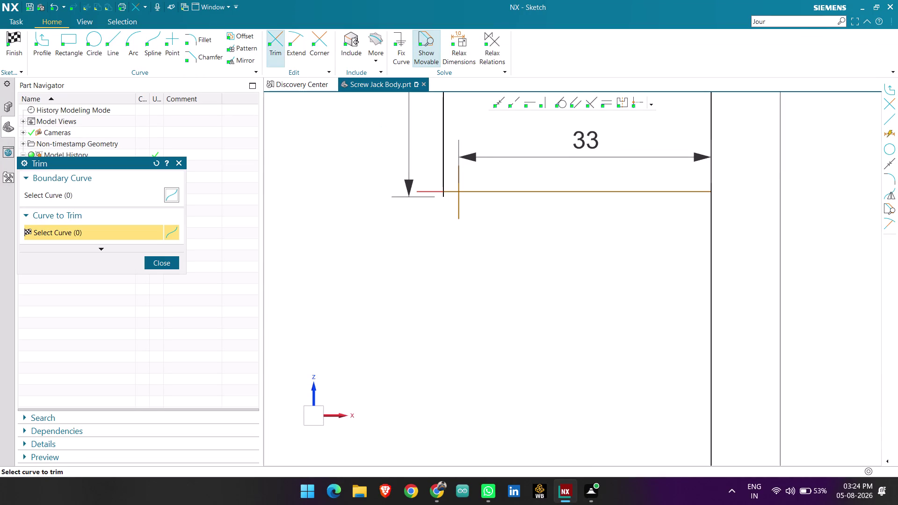
Trim the leftover stub pieces at the 33 line's left end to close the step.
scroll(up, 3)
click(434, 190)
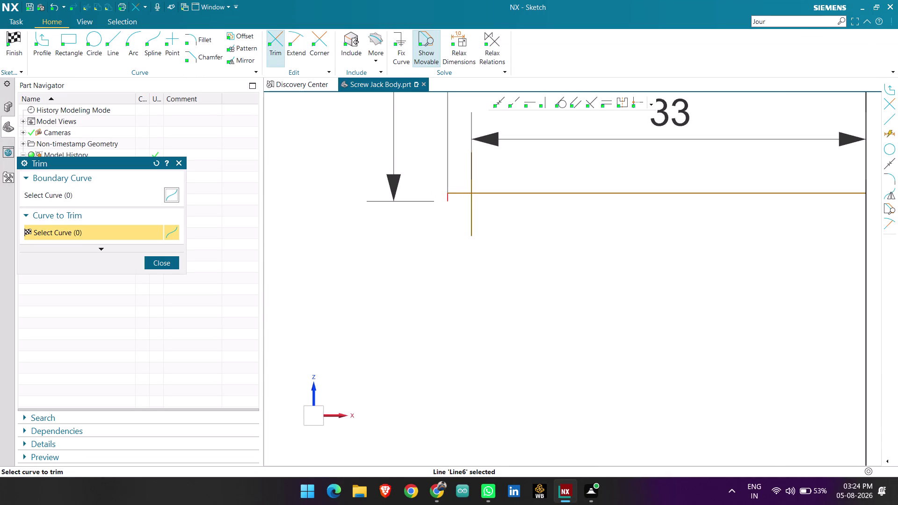
click(448, 200)
click(471, 207)
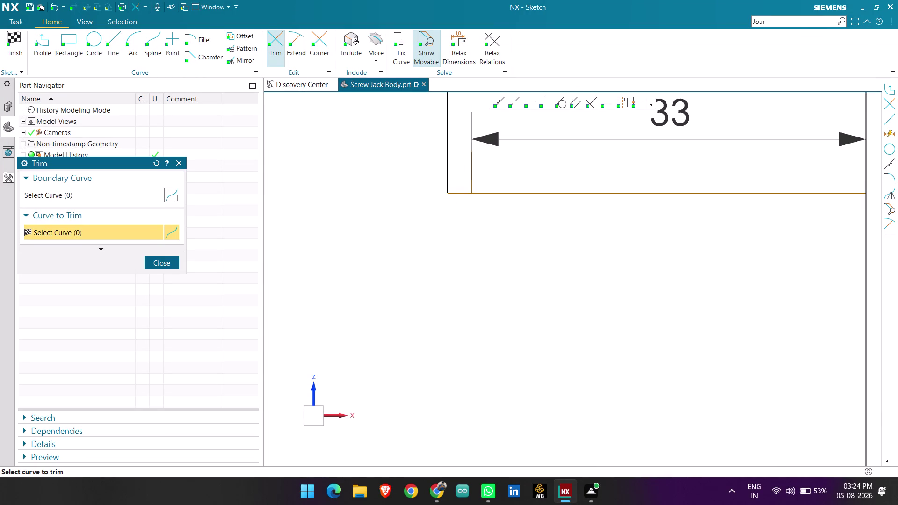
click(471, 175)
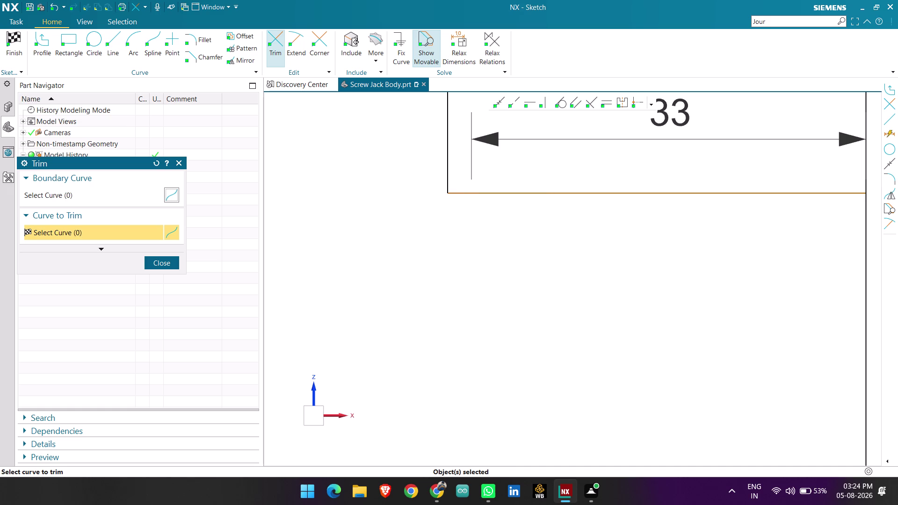
key(ctrl+z)
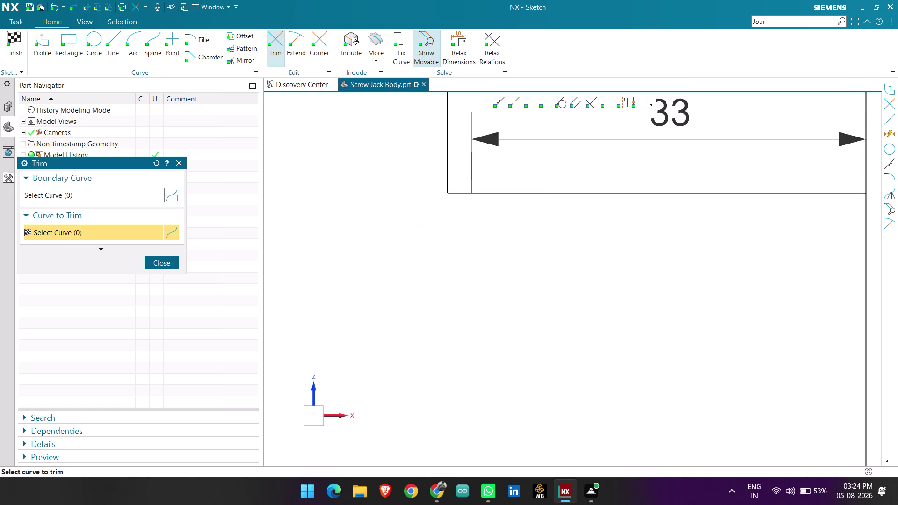
click(168, 260)
scroll(down, 3)
scroll(down, 3)
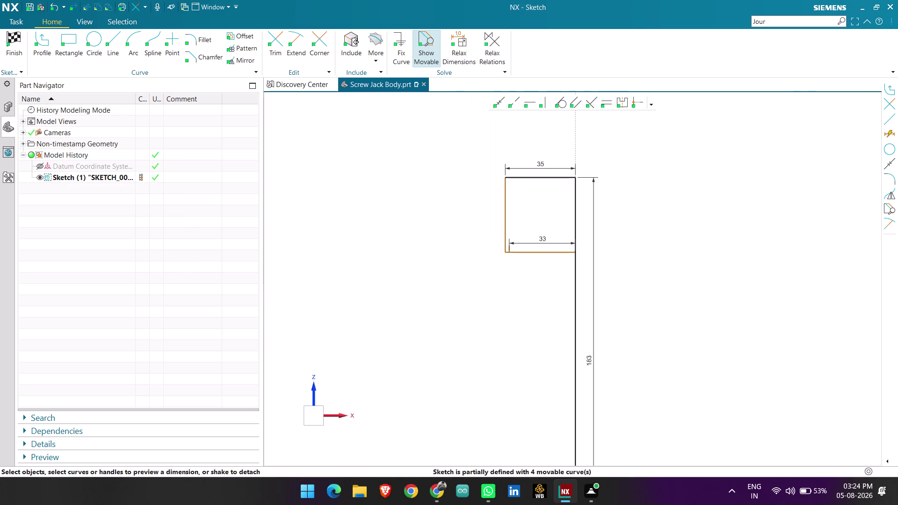
scroll(down, 3)
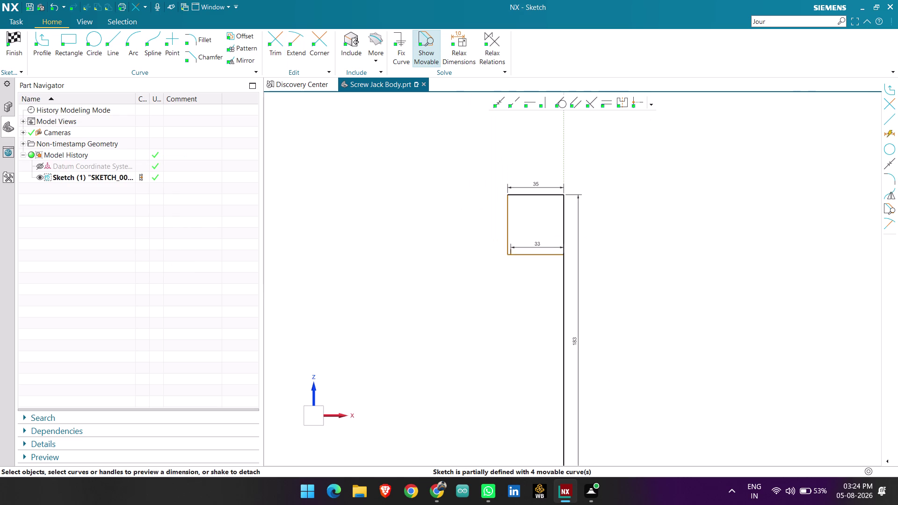
scroll(down, 3)
scroll(up, 3)
scroll(up, 3)
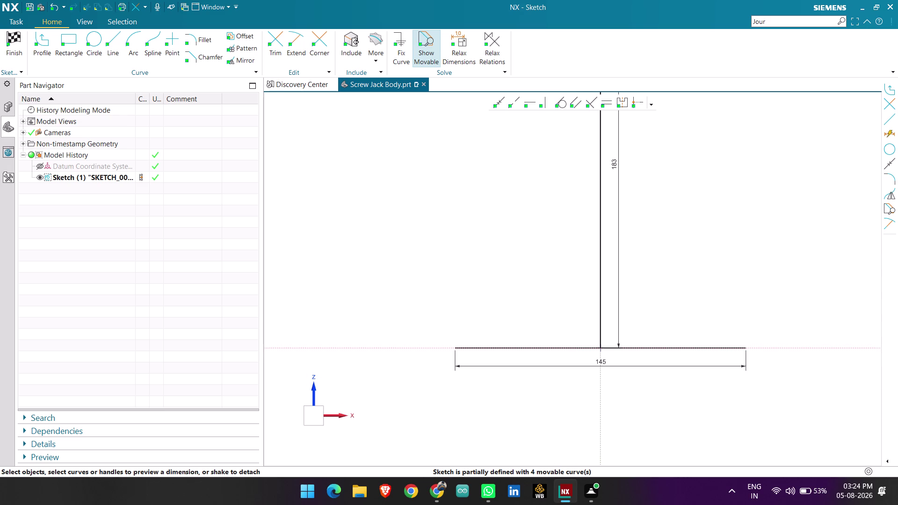
click(42, 47)
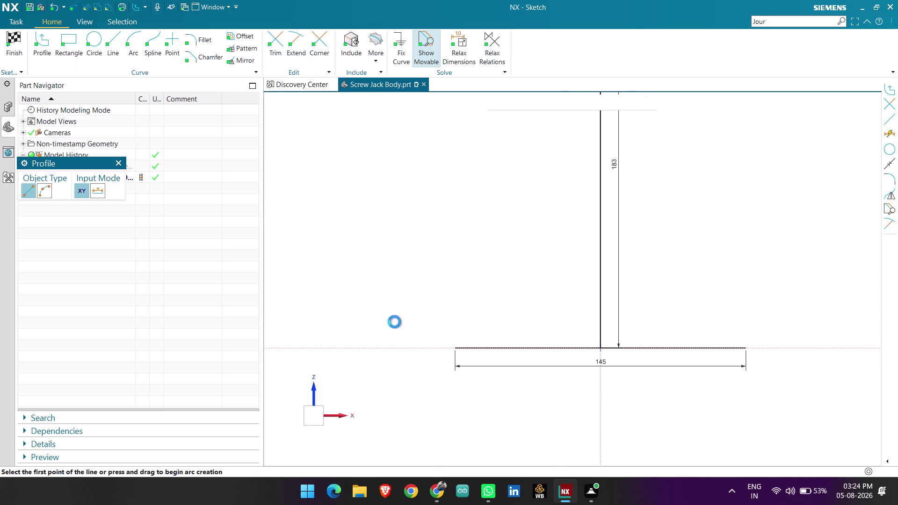
Draw a 20 mm vertical line up from the 145 base line's left end.
click(457, 348)
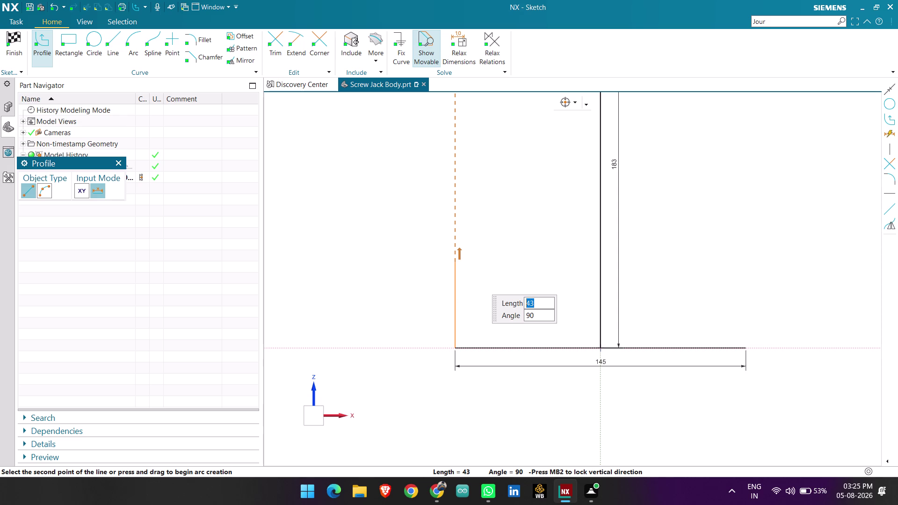
key(Escape)
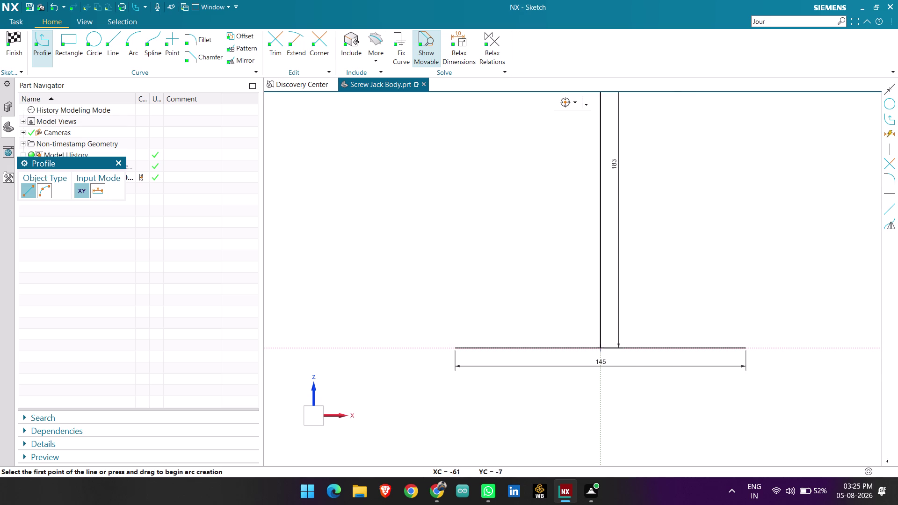
scroll(up, 3)
click(449, 341)
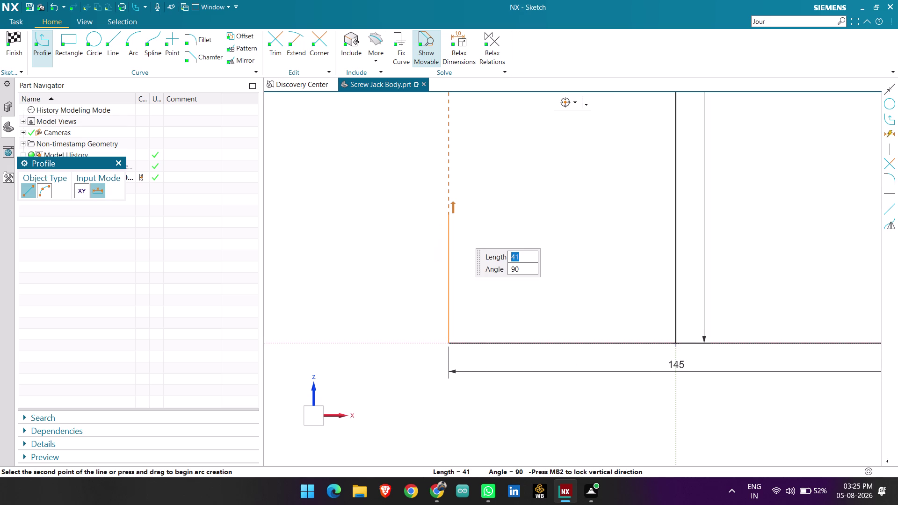
text(20)
key(Return)
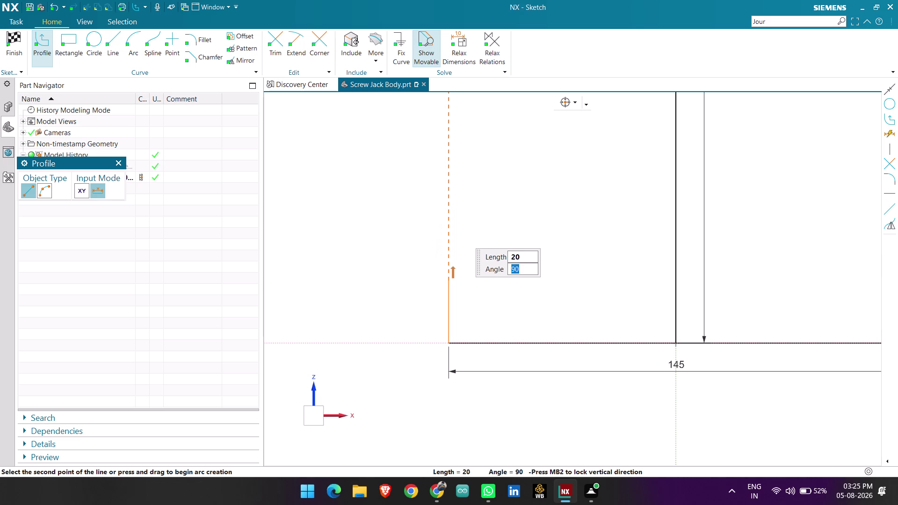
key(Return)
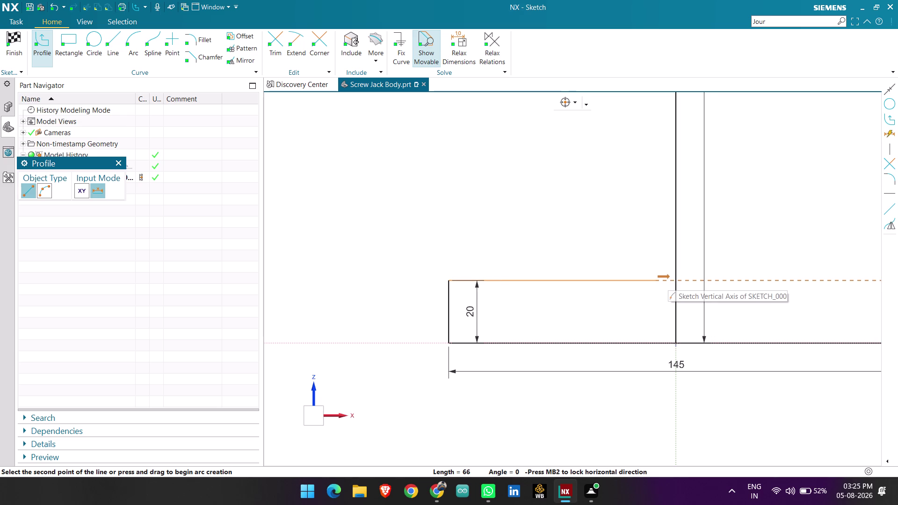
key(Escape)
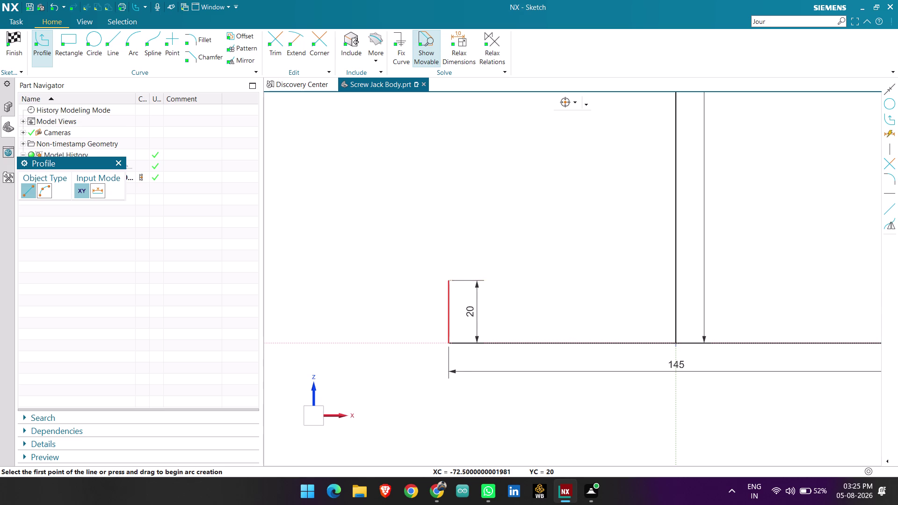
click(450, 281)
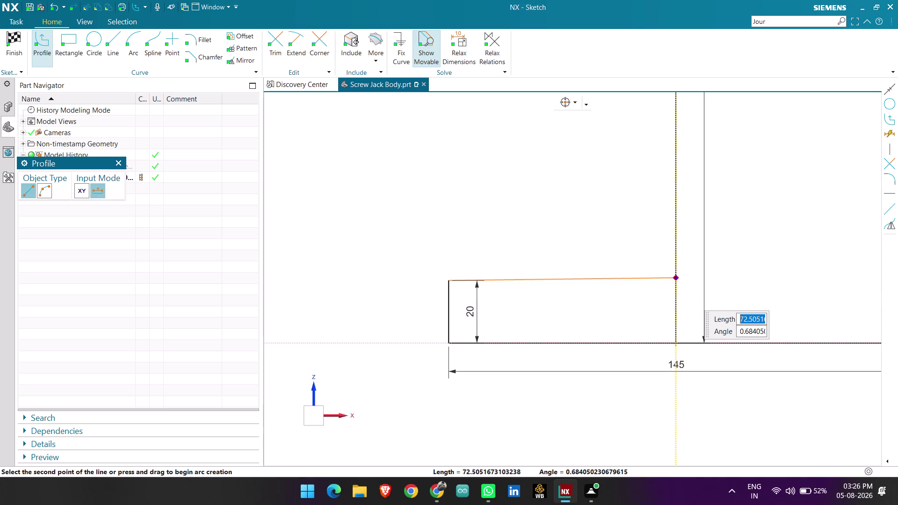
Zoom around the sketch while the line from the 20 mm line's top is drawn.
scroll(down, 3)
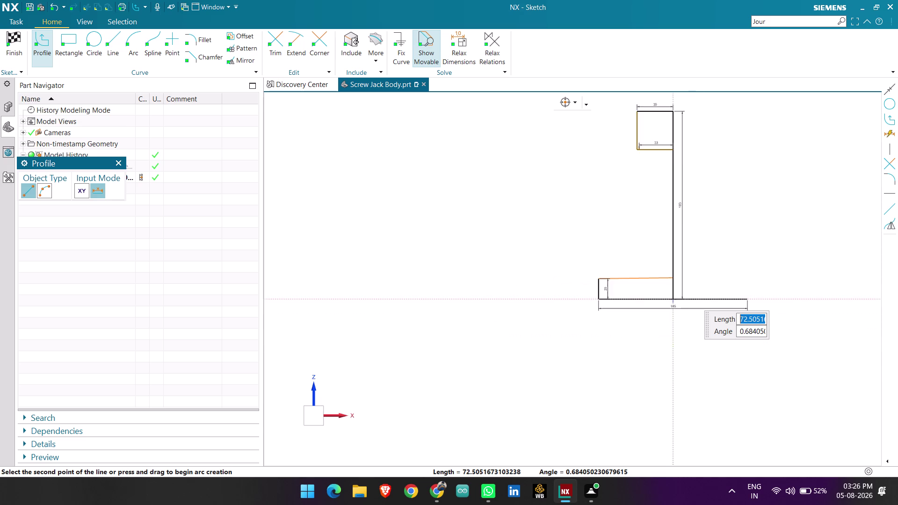
scroll(down, 3)
scroll(up, 3)
scroll(up, 3)
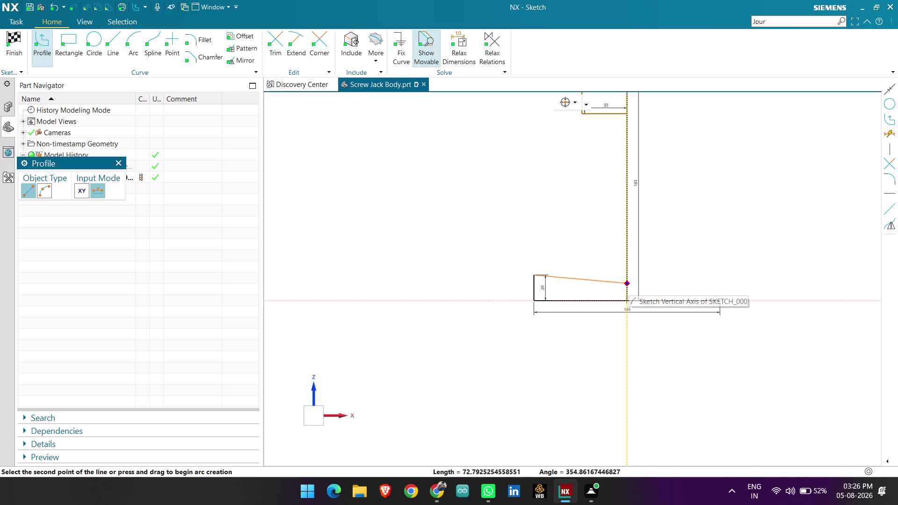
scroll(up, 3)
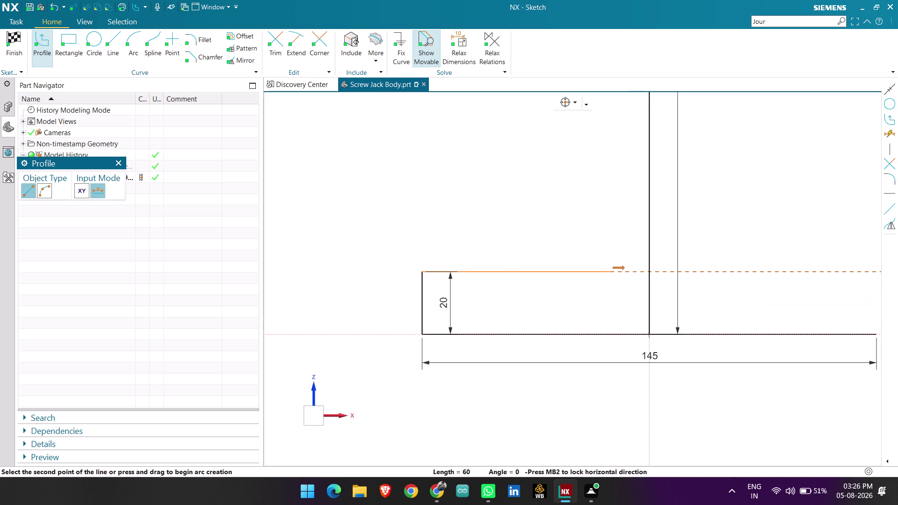